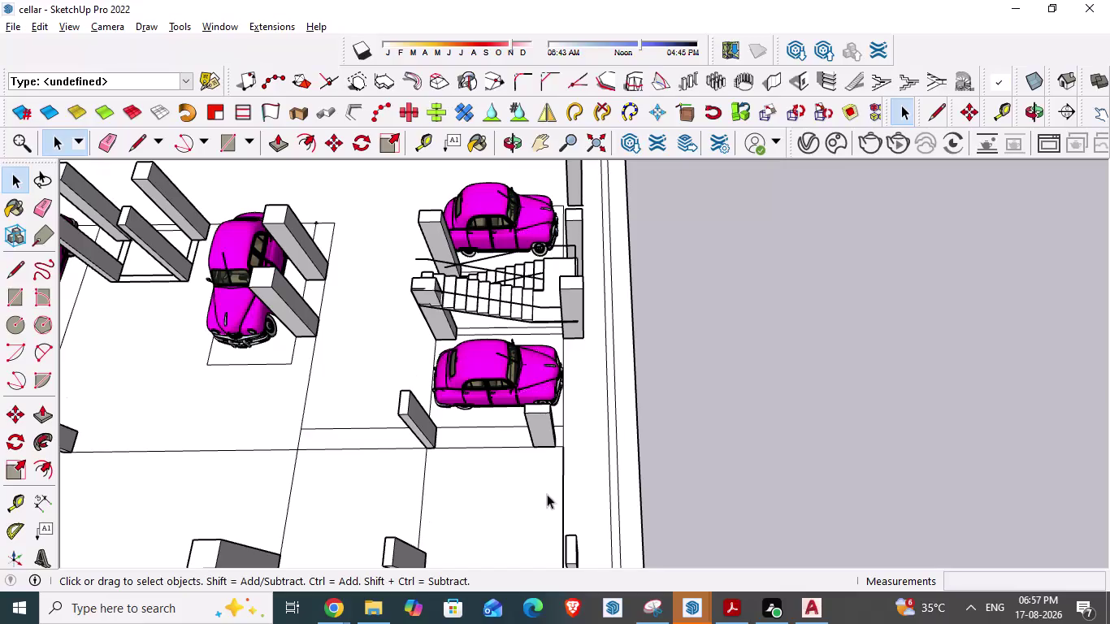
Orbit and zoom to a top-down view of the whole cellar.
scroll(down, 3)
scroll(down, 3)
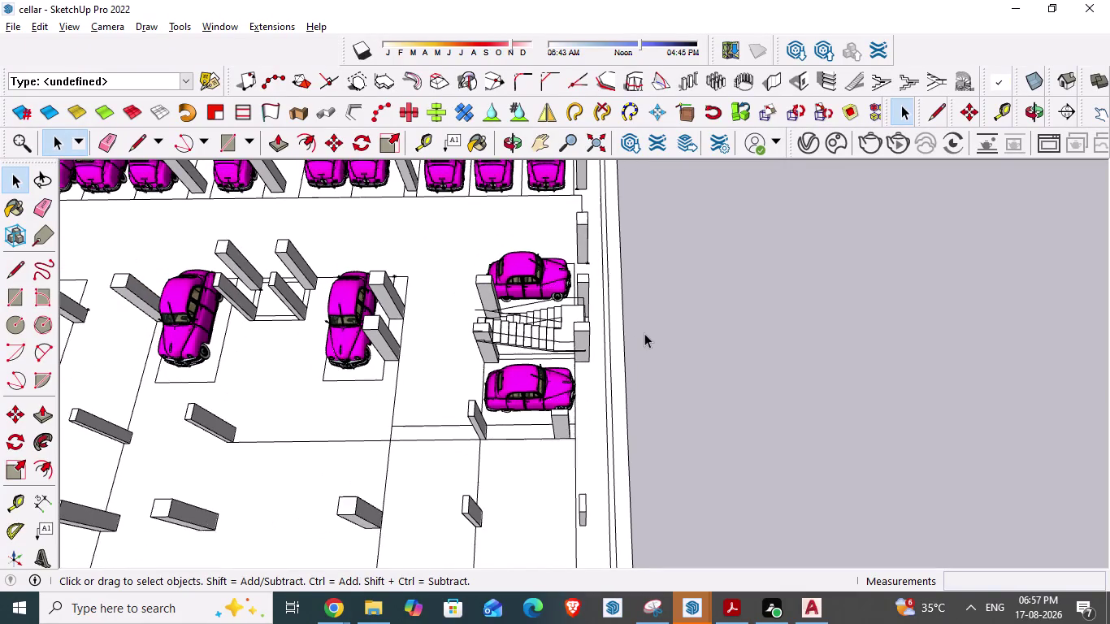
scroll(up, 3)
middle_drag(464, 365, 490, 379)
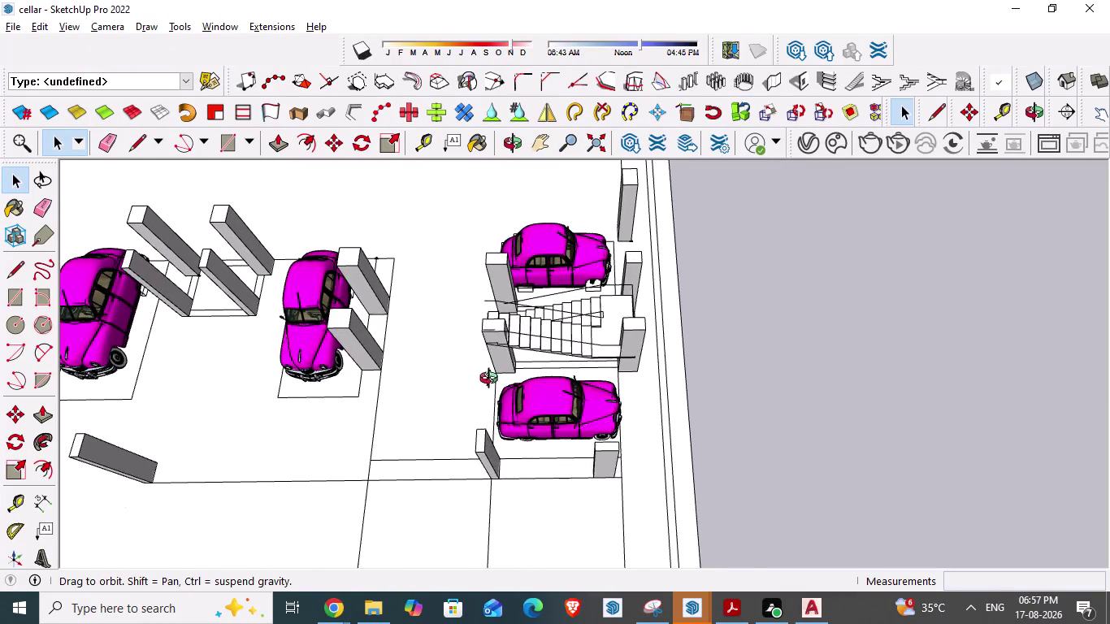
middle_drag(490, 380, 699, 410)
scroll(up, 3)
middle_drag(472, 459, 500, 326)
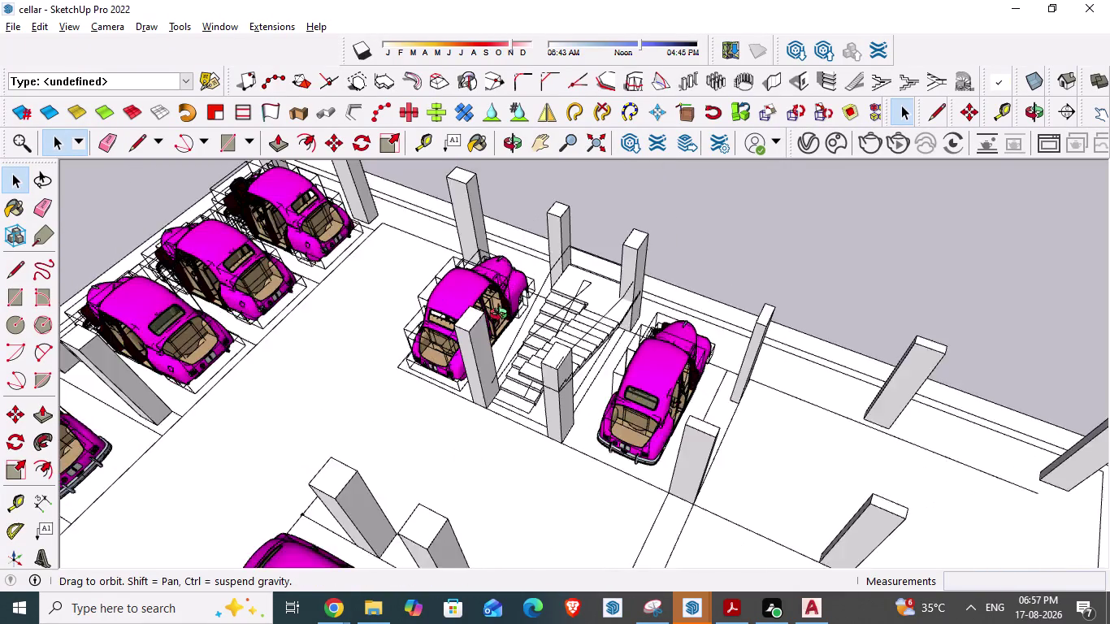
middle_drag(501, 326, 509, 271)
scroll(down, 3)
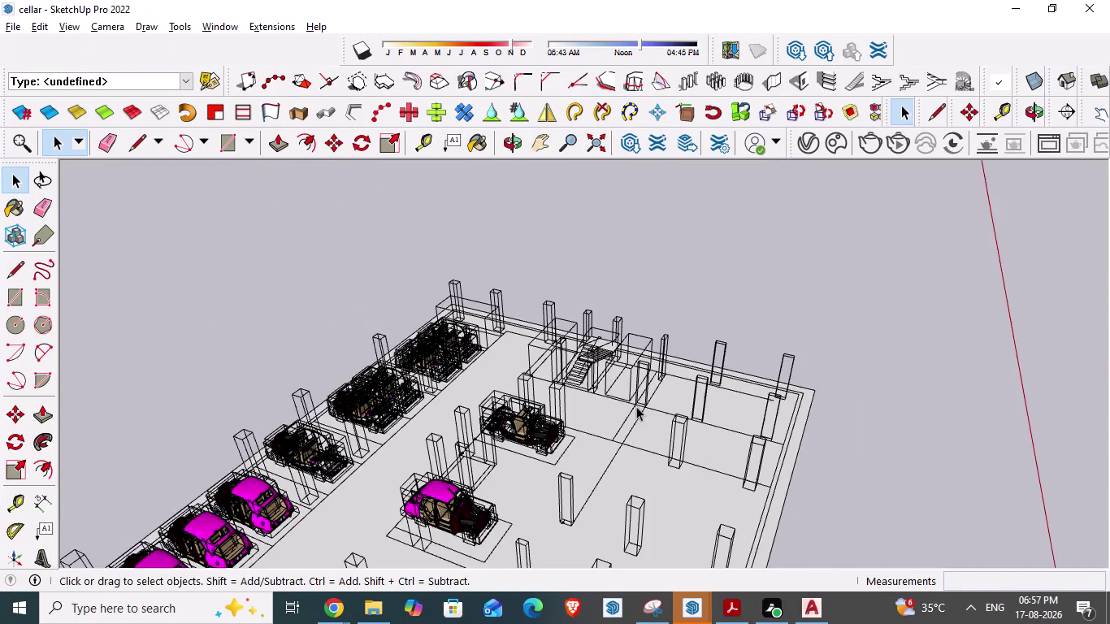
middle_drag(767, 491, 504, 504)
scroll(down, 3)
scroll(down, 3)
middle_drag(479, 412, 480, 522)
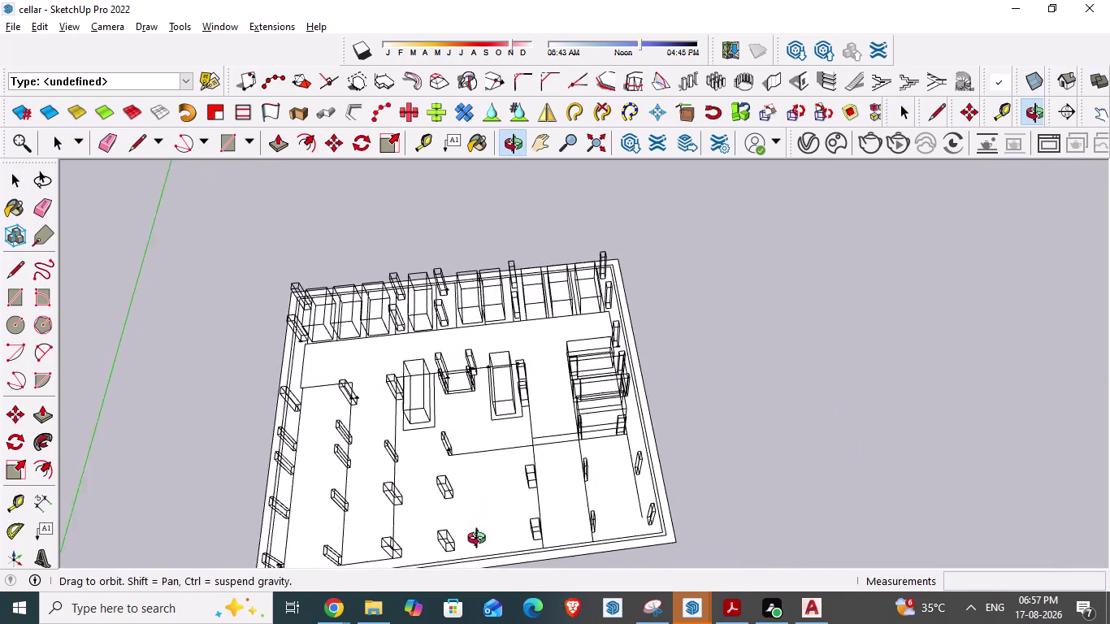
middle_drag(481, 522, 480, 565)
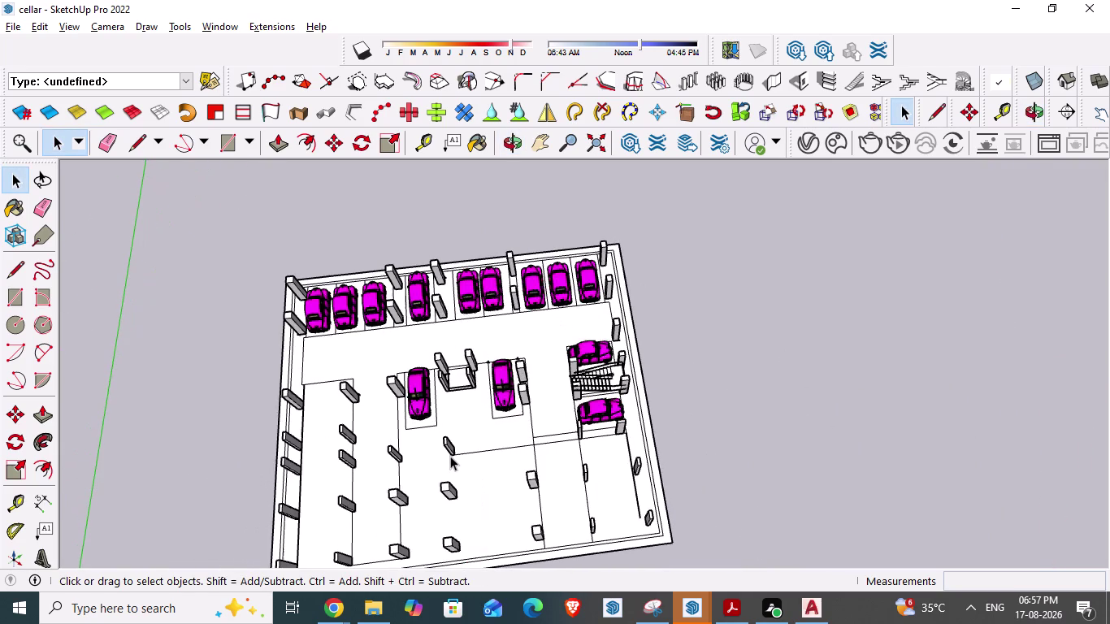
scroll(up, 3)
scroll(up, 3)
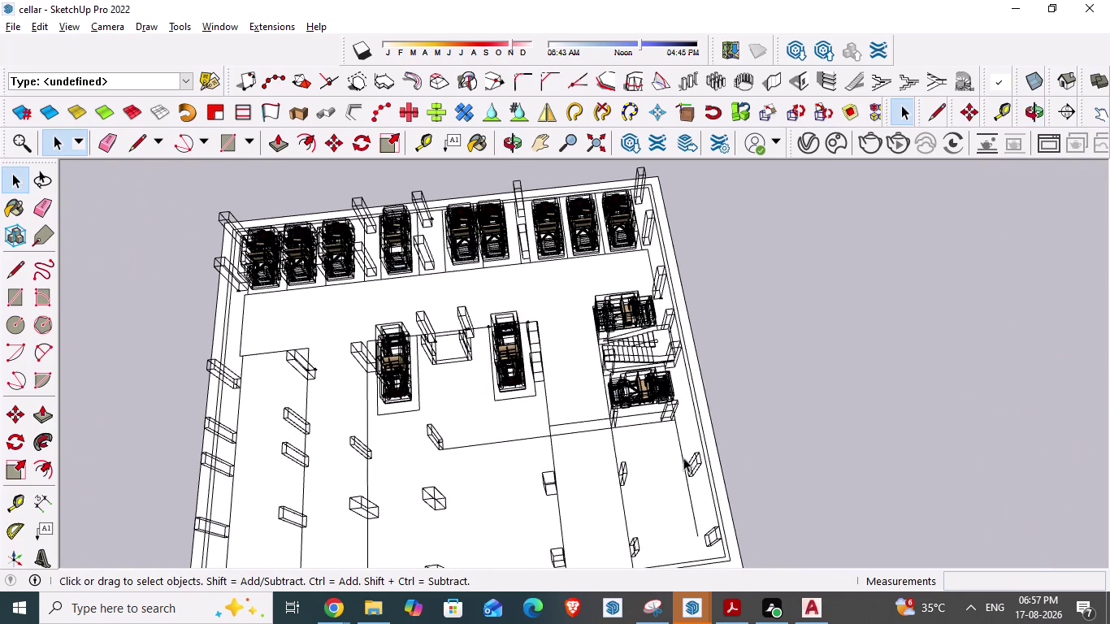
middle_drag(624, 455, 609, 508)
Check the AutoCAD parking plan for reference, then return to the model.
key(alt+Tab)
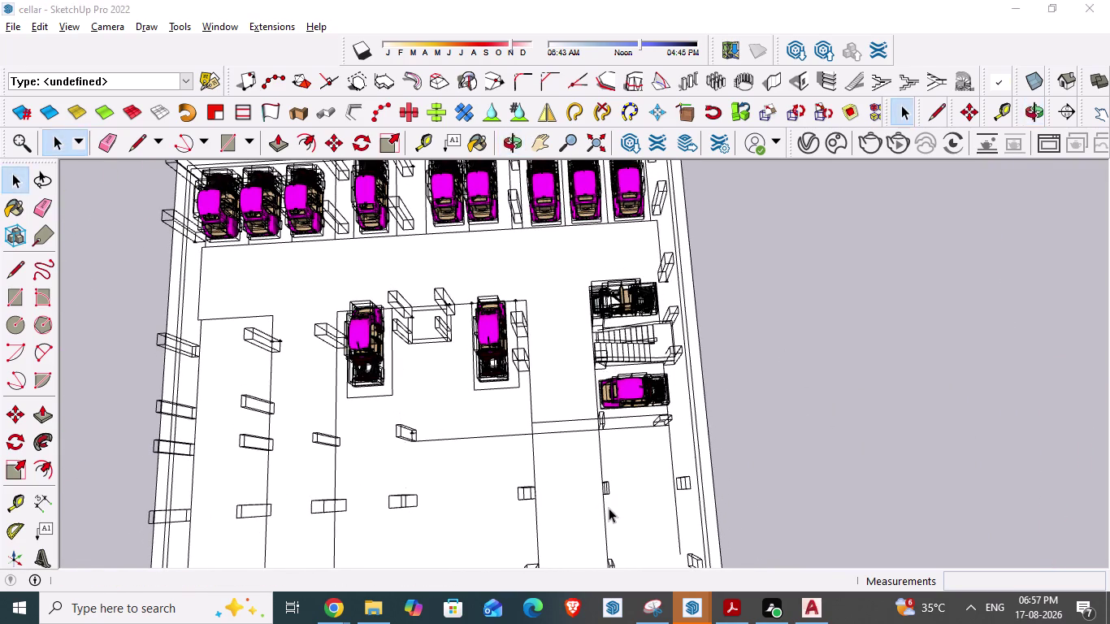
scroll(down, 3)
scroll(down, 3)
scroll(down, 3)
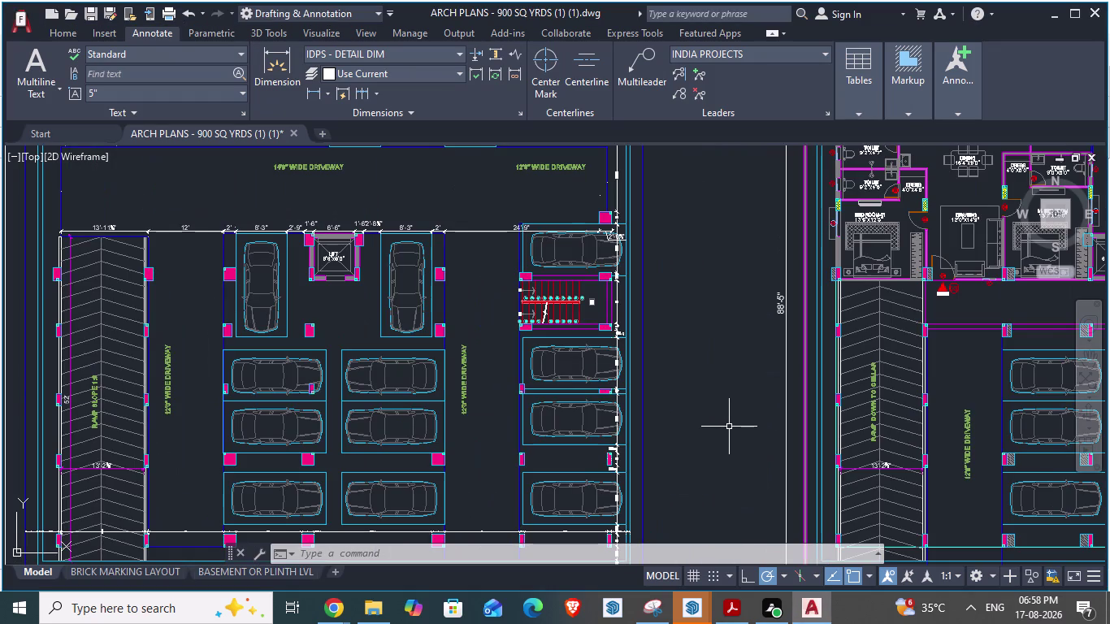
key(alt+Tab)
scroll(up, 3)
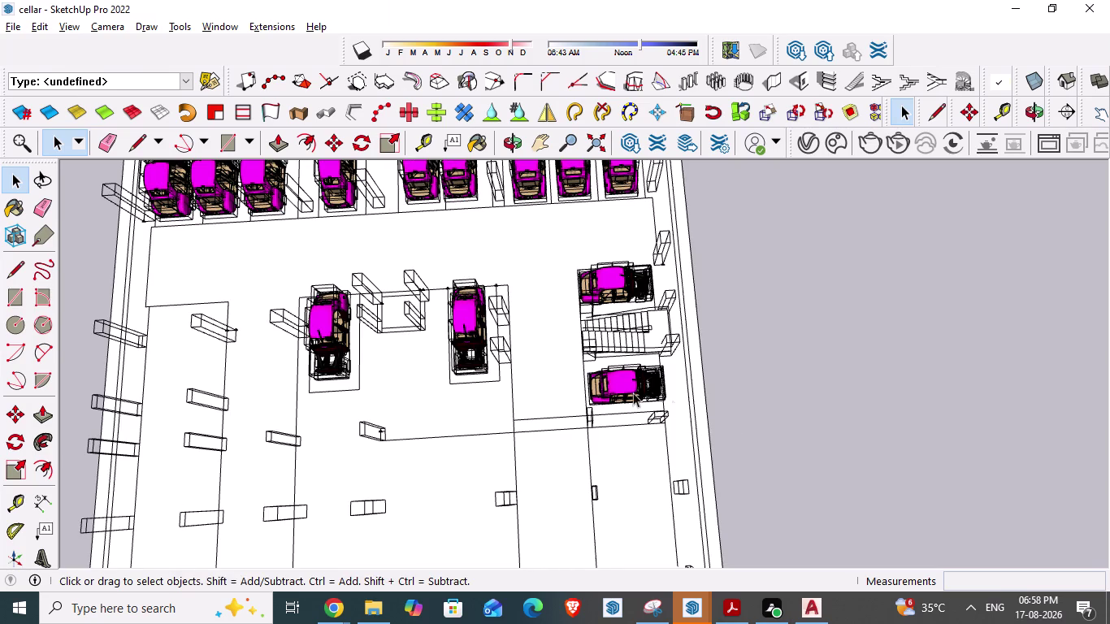
Copy the magenta car below the stairs and paste a duplicate.
middle_drag(633, 425, 479, 343)
middle_drag(561, 470, 488, 419)
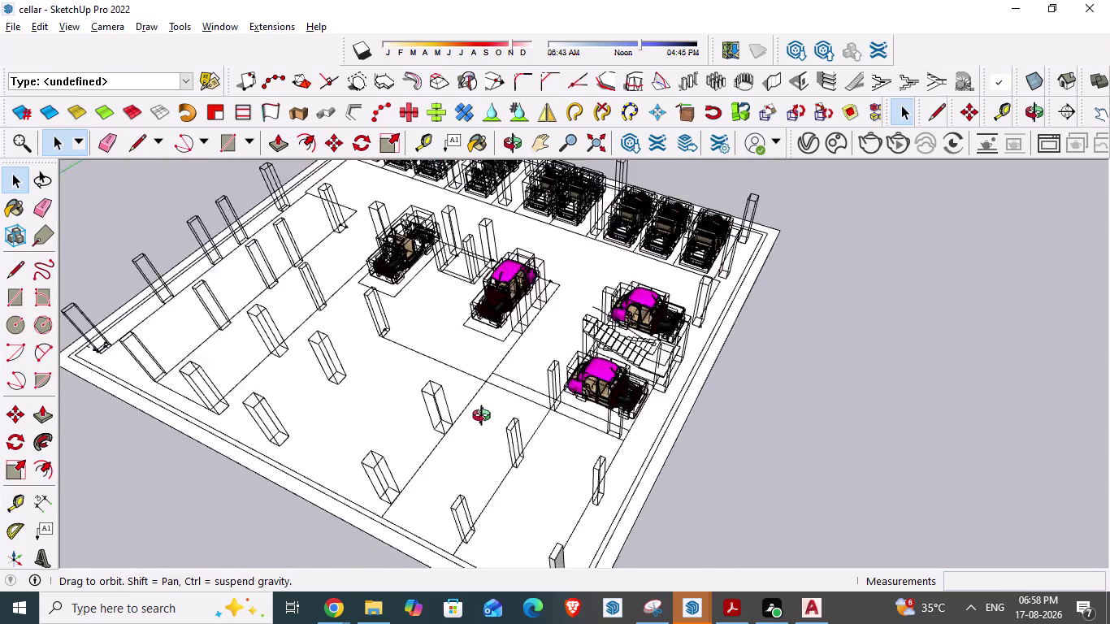
middle_drag(487, 419, 466, 398)
key(space)
click(781, 485)
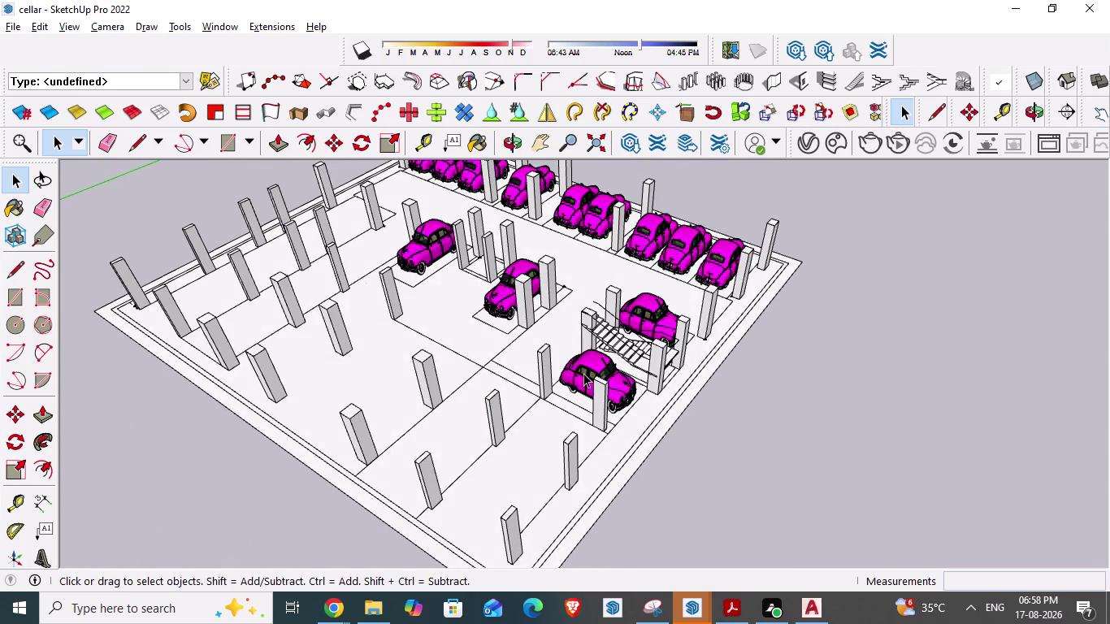
click(584, 373)
key(ctrl+c)
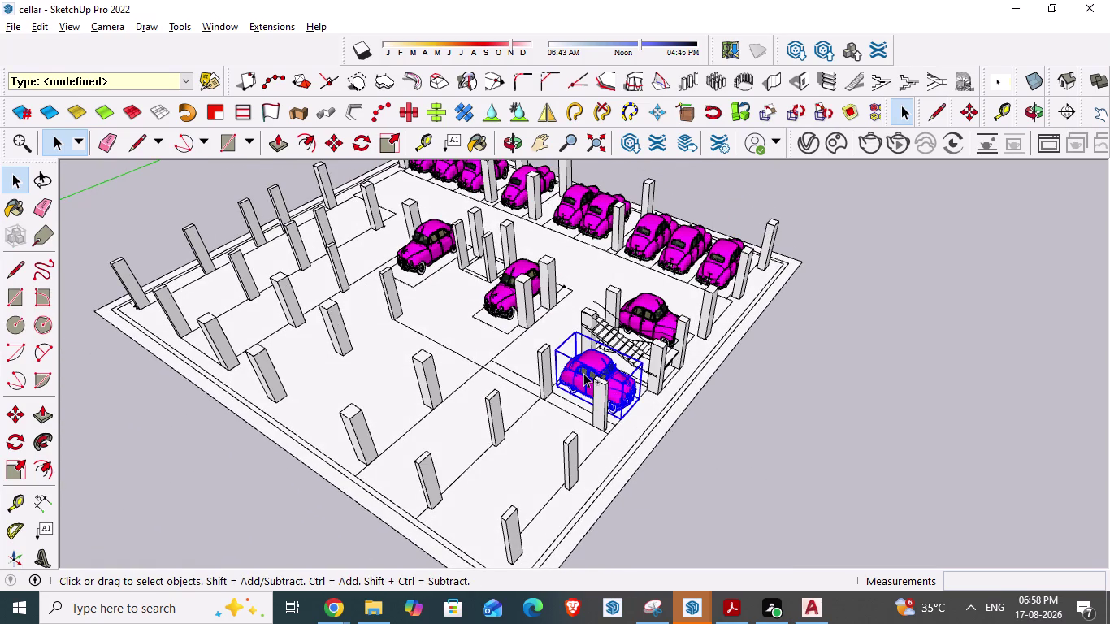
key(ctrl+v)
Drop the pasted car into the empty bay below the stairs.
scroll(up, 3)
middle_drag(552, 433, 521, 473)
middle_drag(543, 417, 536, 436)
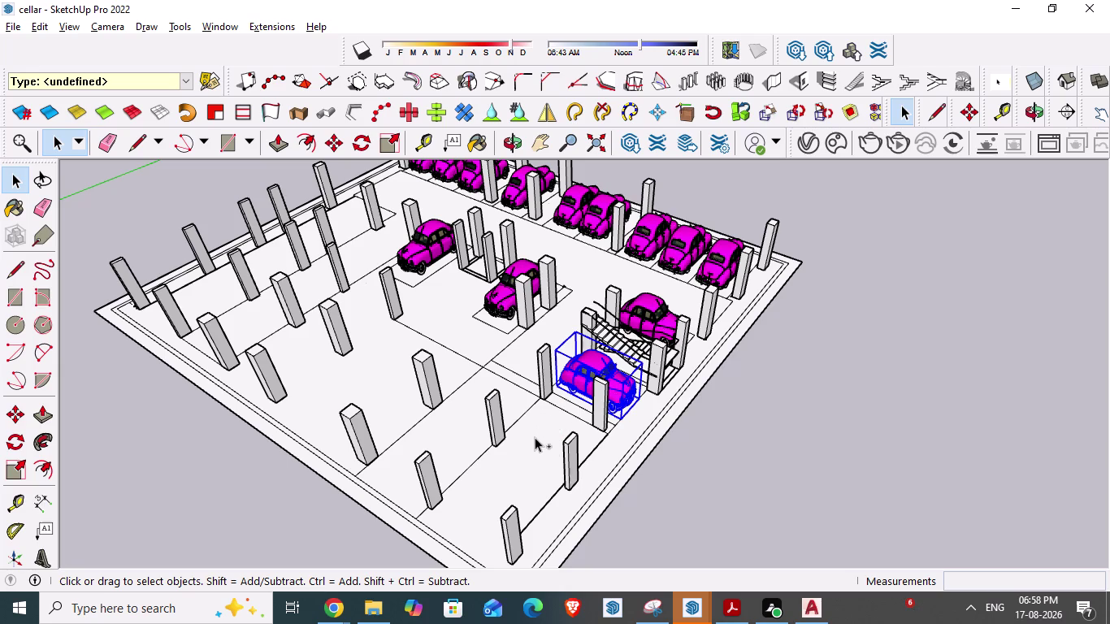
middle_drag(536, 436, 534, 451)
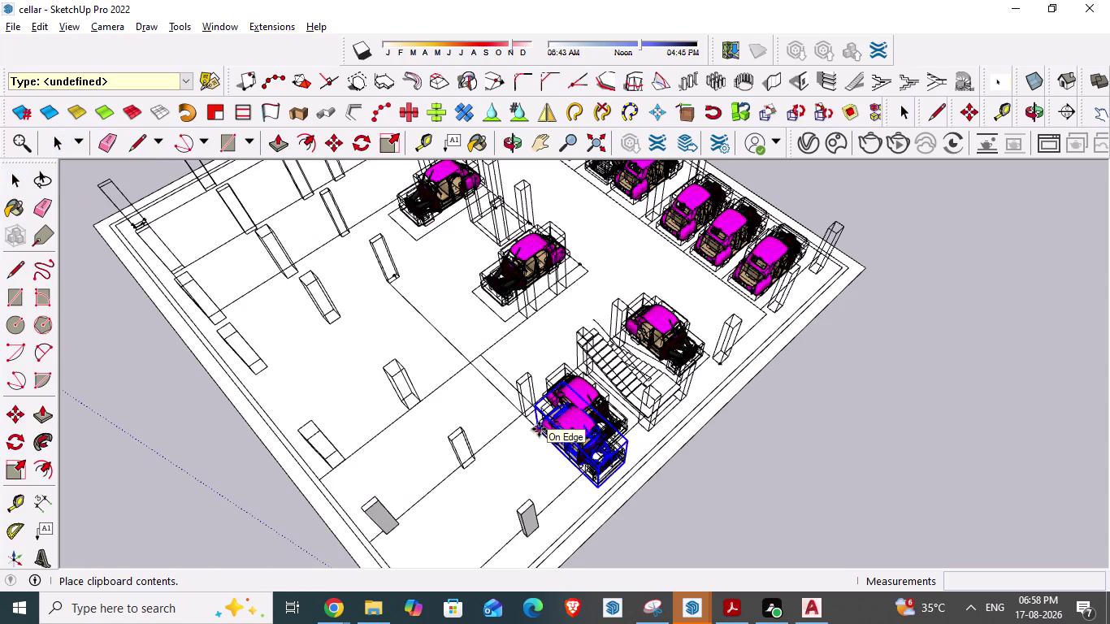
middle_drag(568, 418, 672, 458)
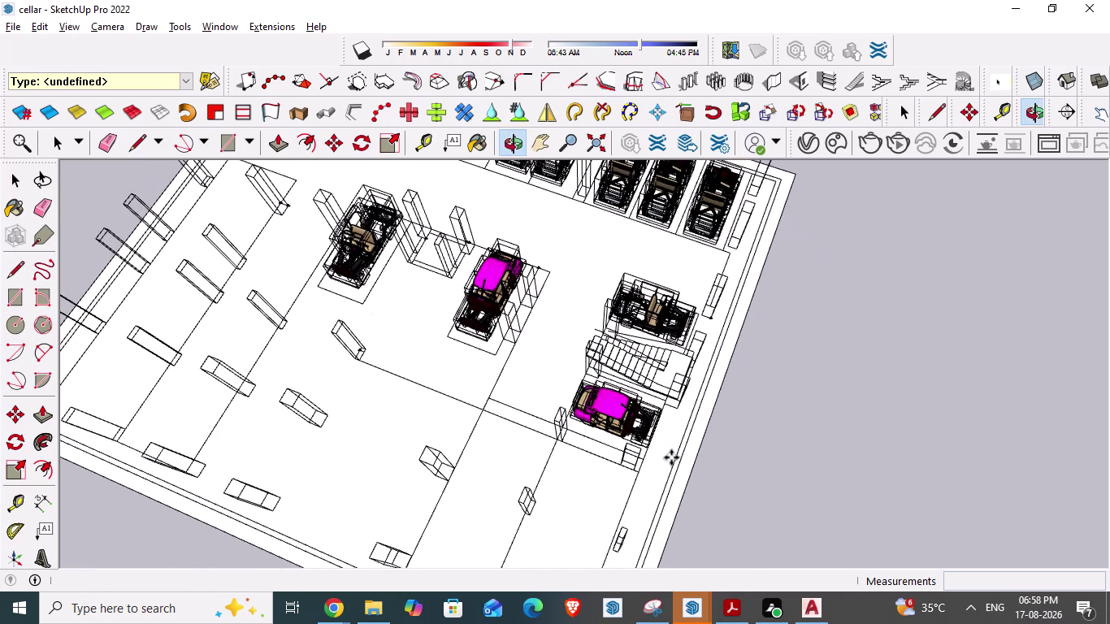
middle_drag(611, 432, 680, 437)
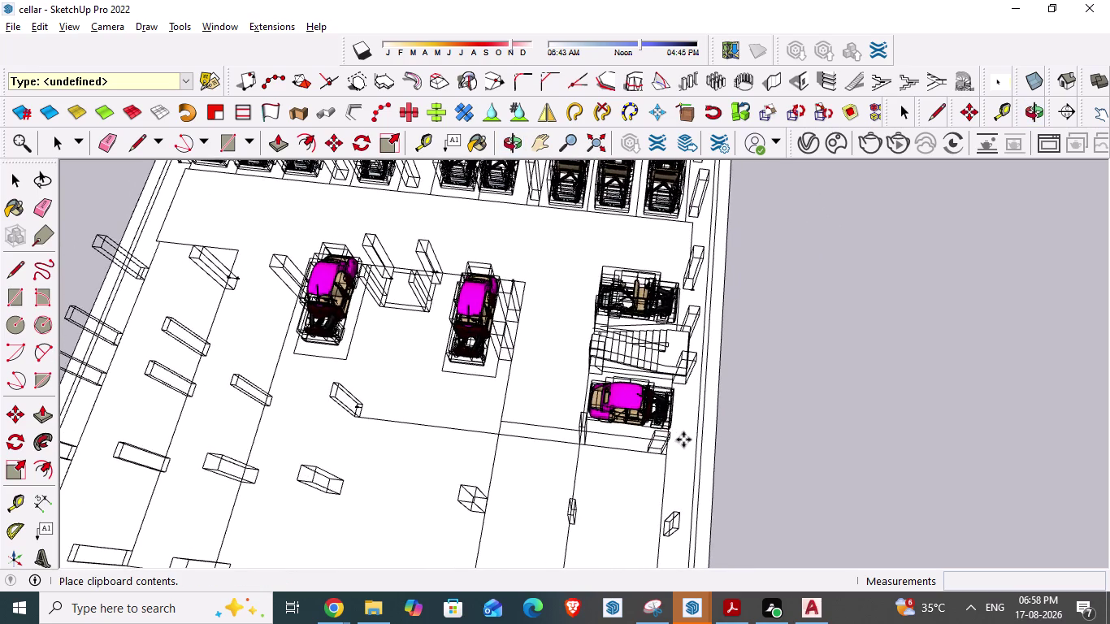
scroll(up, 3)
scroll(up, 3)
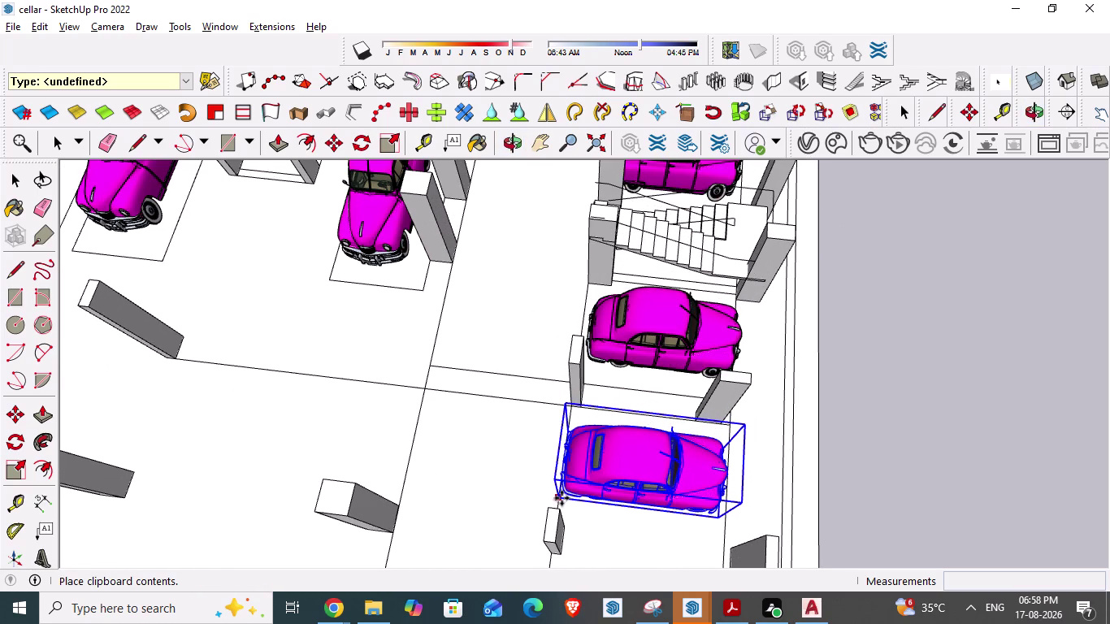
click(562, 498)
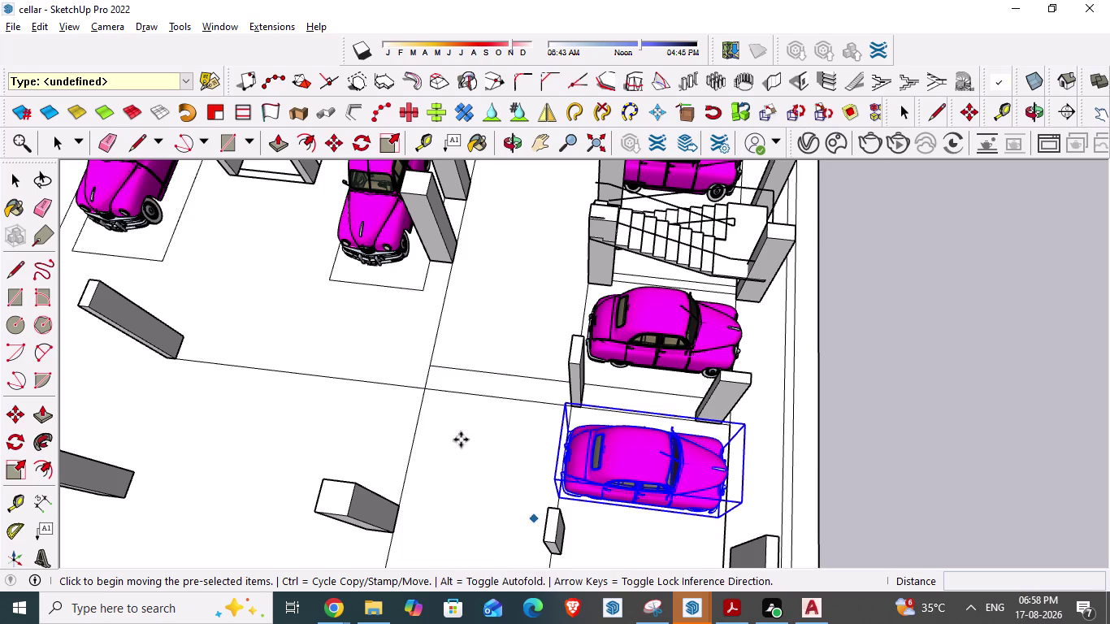
Paste the car again and place it in the next empty stair-side bay.
scroll(down, 3)
scroll(down, 3)
scroll(down, 3)
scroll(down, 3)
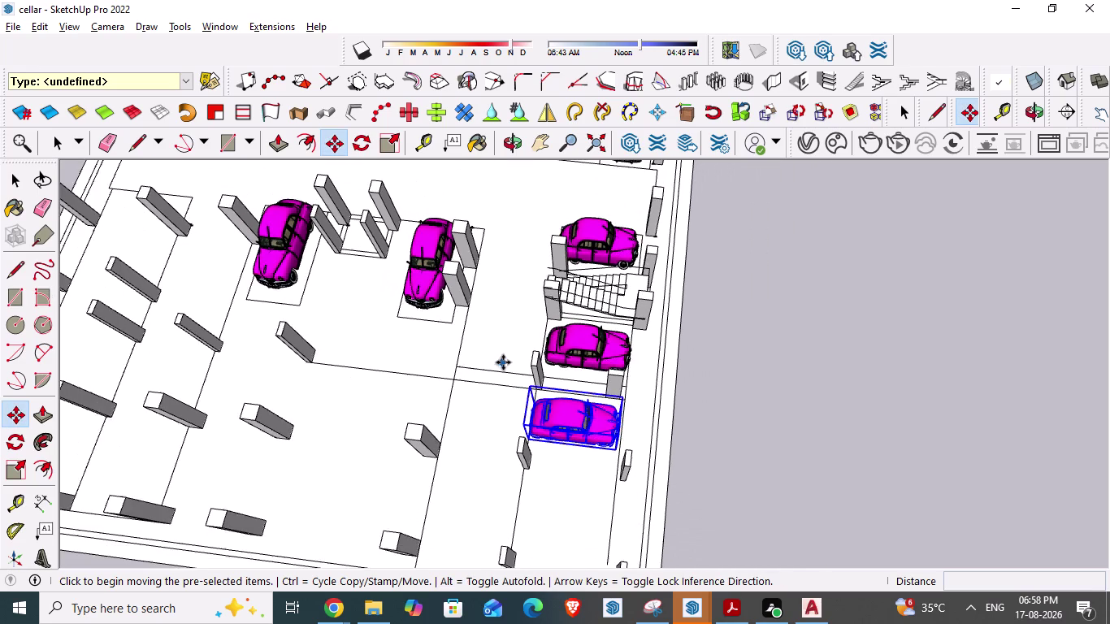
scroll(down, 3)
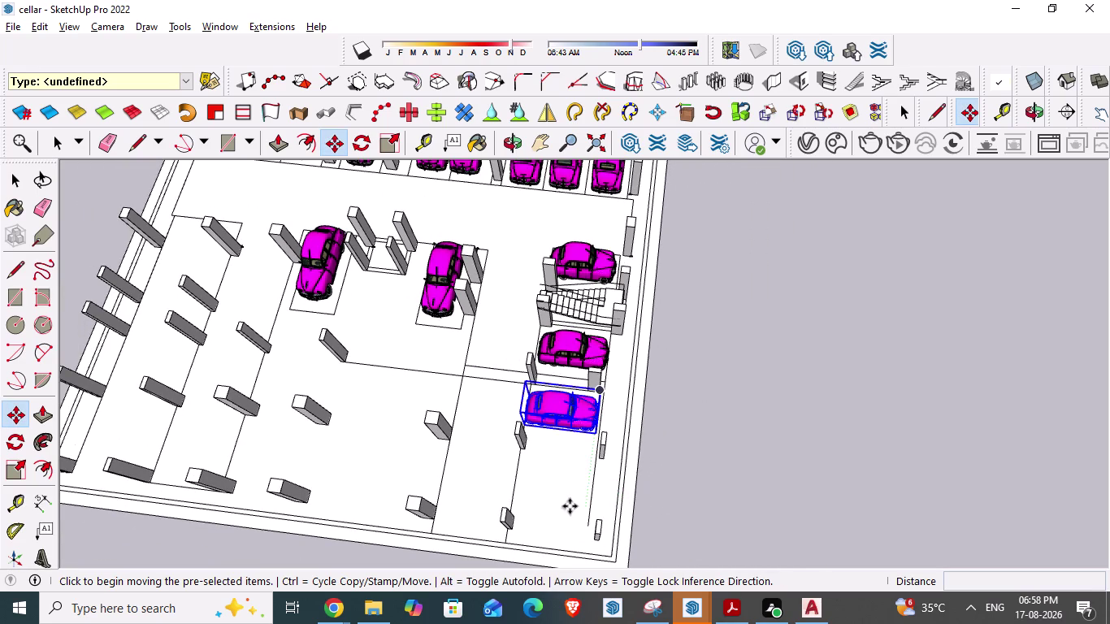
key(ctrl+v)
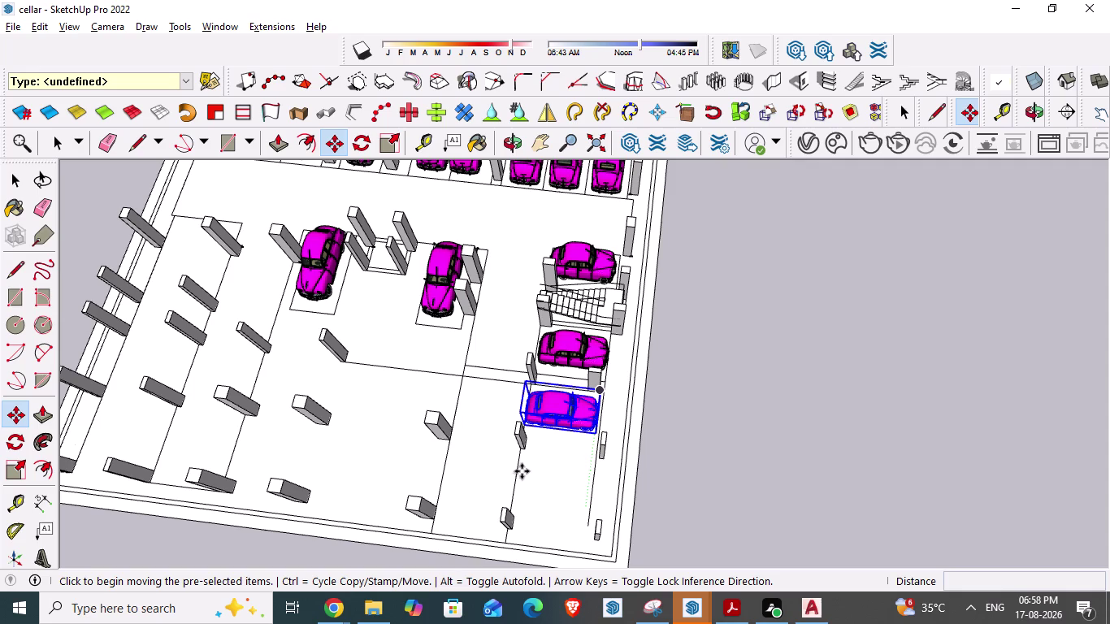
middle_drag(573, 480, 385, 446)
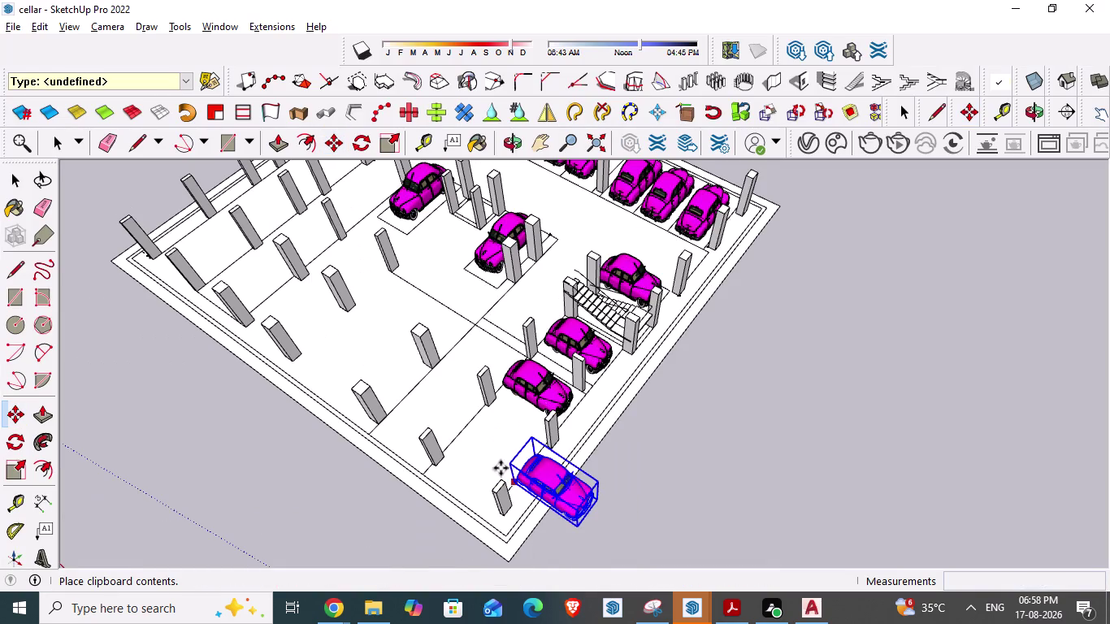
click(460, 444)
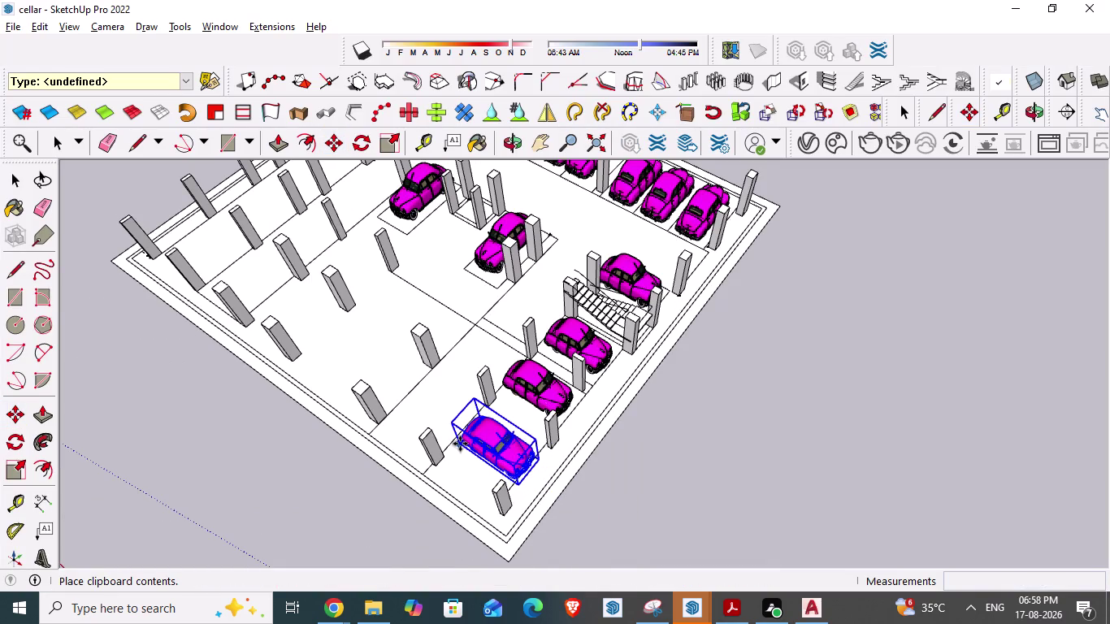
Orbit to inspect the placed car and select it.
middle_drag(629, 469, 399, 526)
key(space)
scroll(down, 3)
scroll(up, 3)
middle_drag(452, 334, 453, 335)
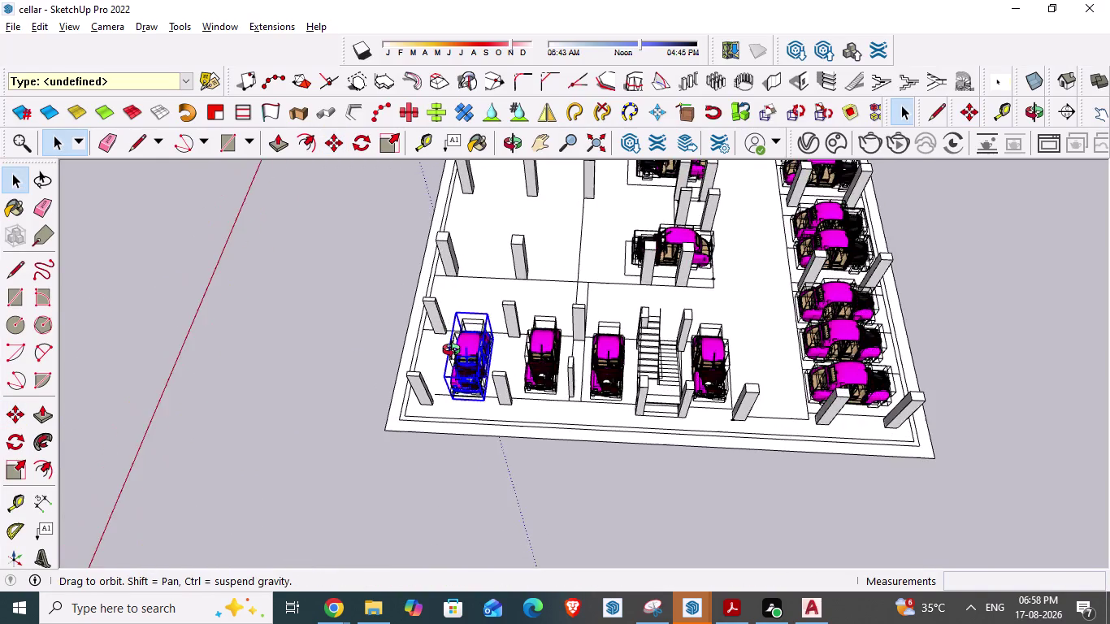
middle_drag(453, 335, 474, 483)
middle_drag(421, 456, 789, 419)
scroll(up, 3)
scroll(up, 3)
click(634, 278)
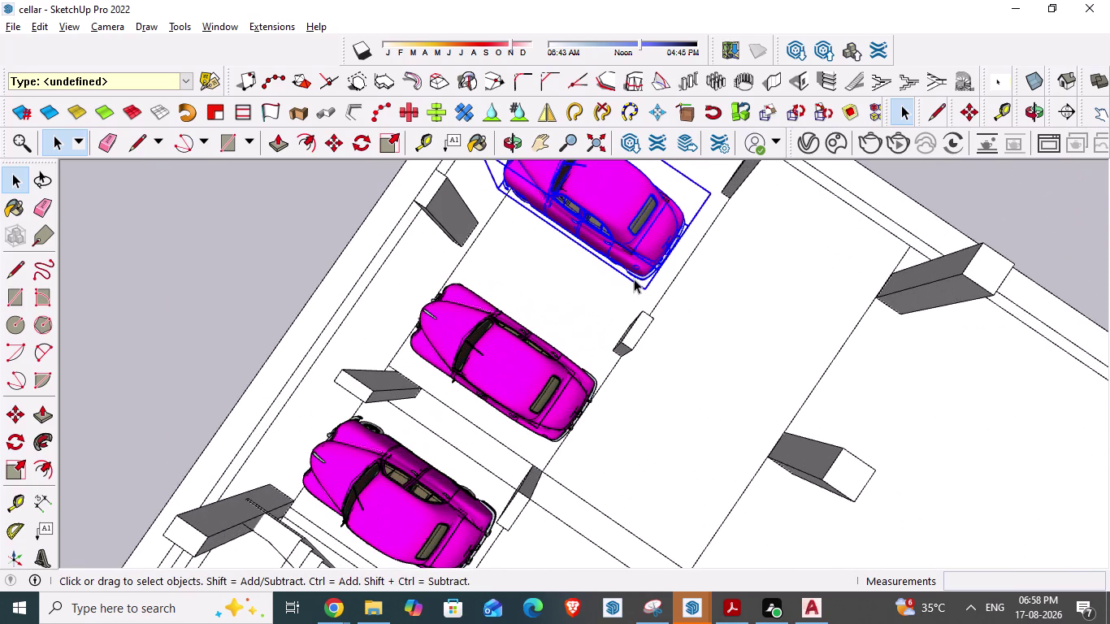
Move the pasted car slightly from its corner and check its alignment.
key(m)
scroll(up, 3)
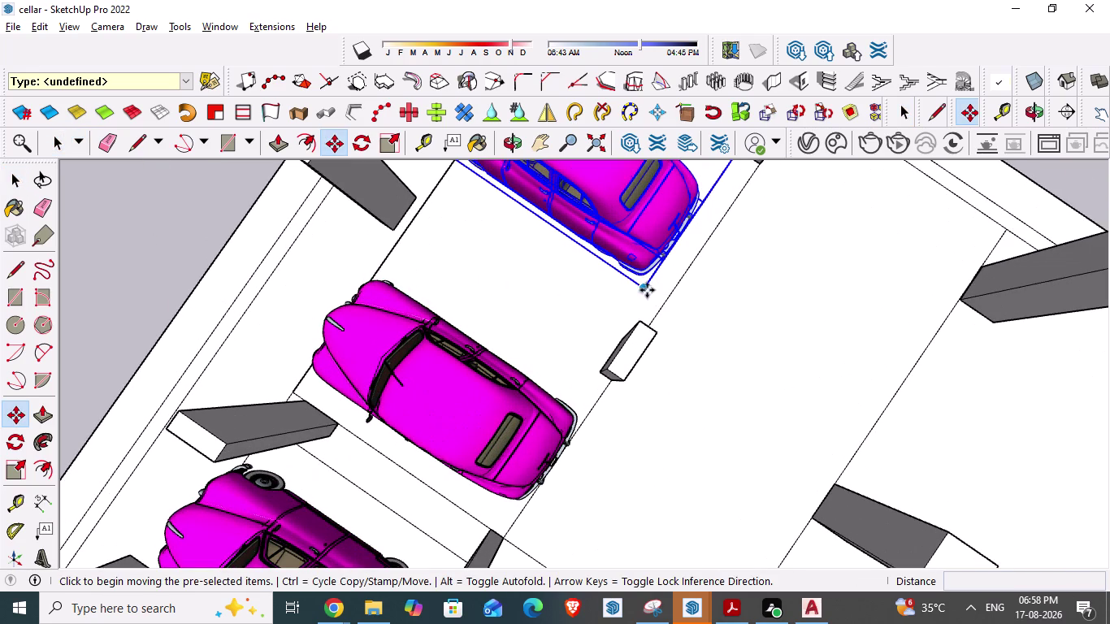
drag(644, 287, 655, 292)
click(656, 292)
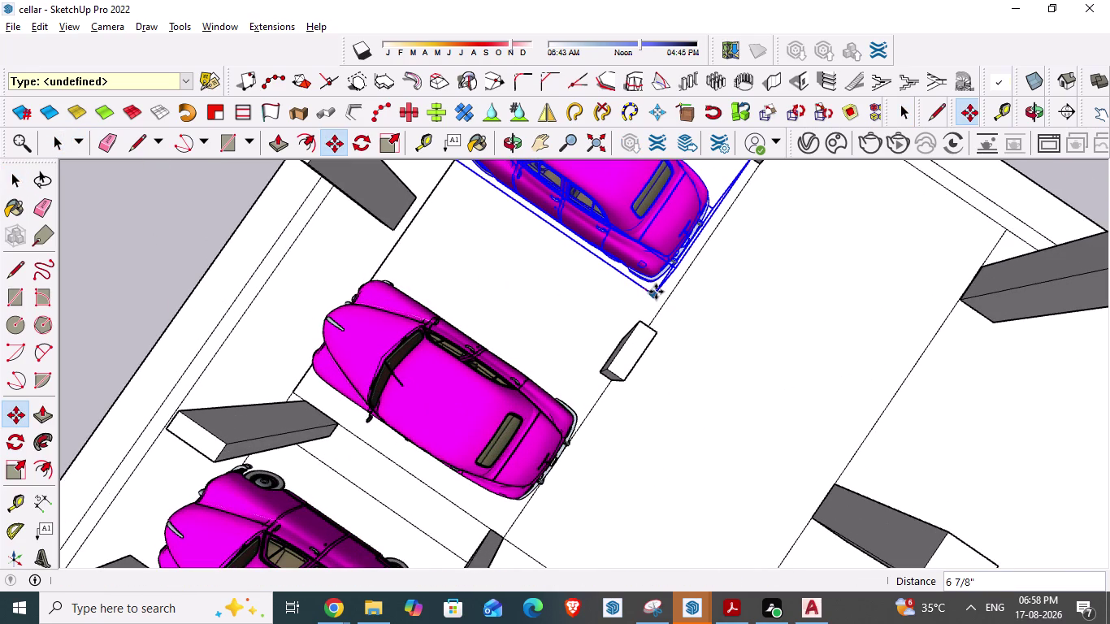
scroll(down, 3)
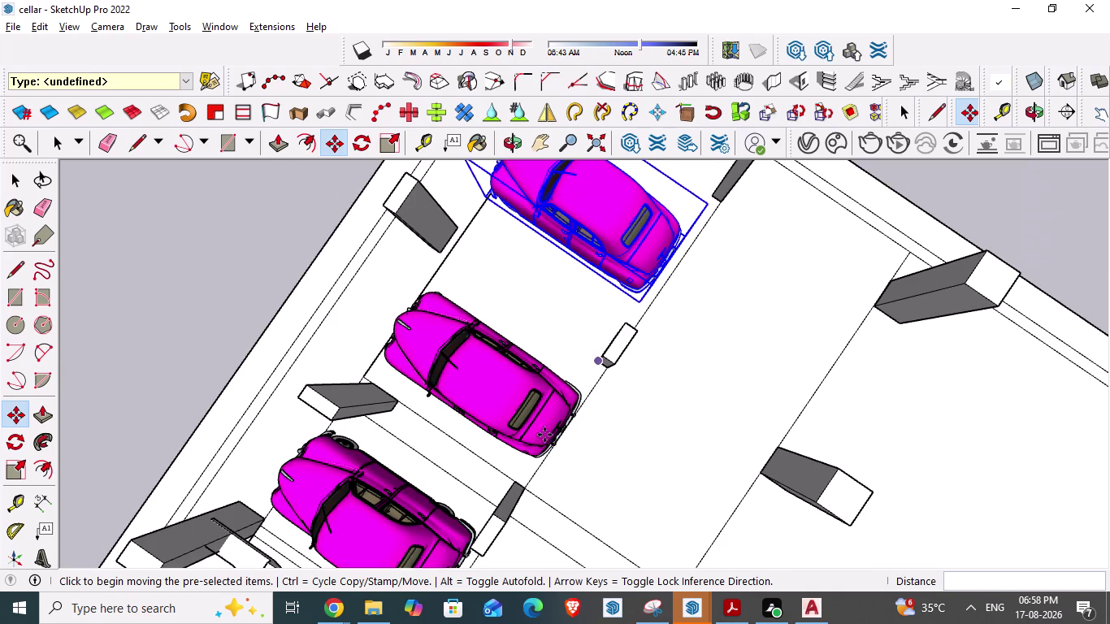
scroll(up, 3)
scroll(up, 3)
scroll(down, 3)
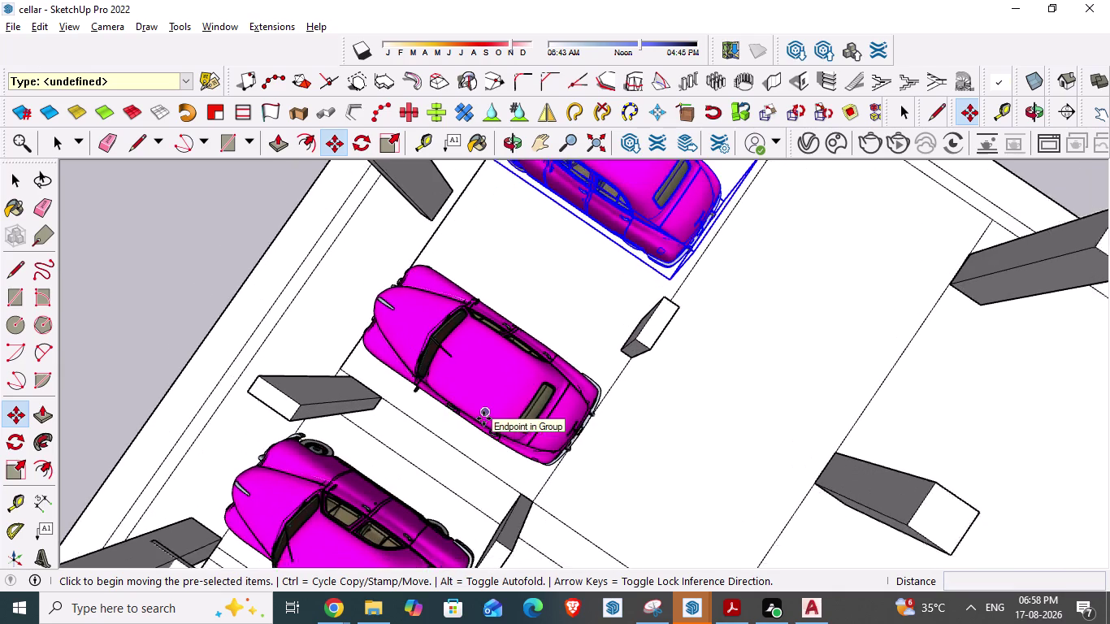
scroll(down, 3)
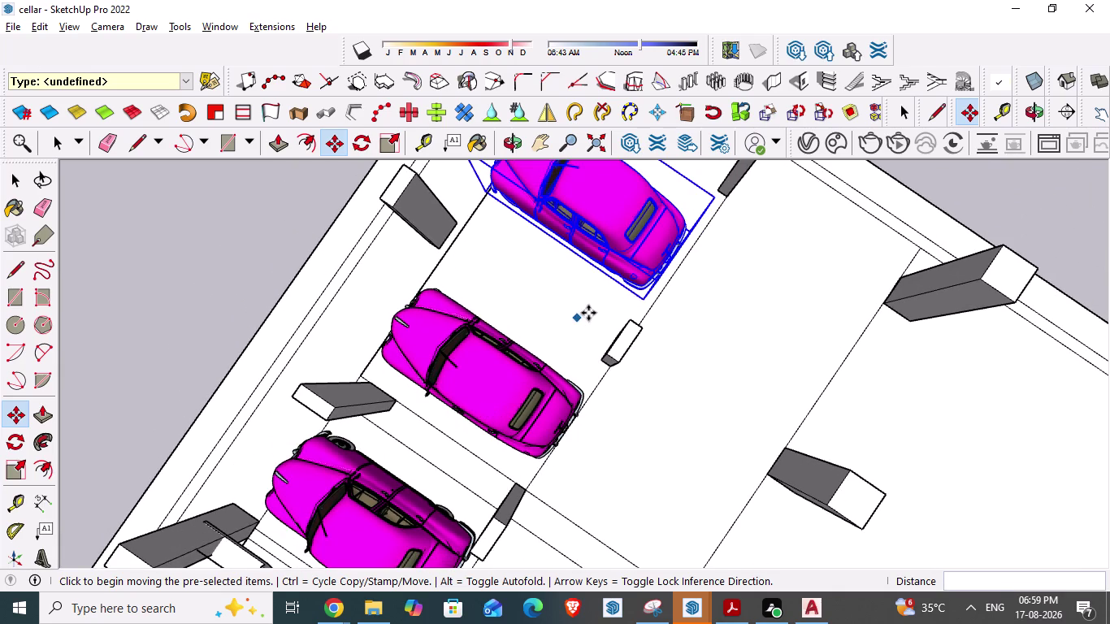
middle_drag(588, 299, 652, 331)
scroll(down, 3)
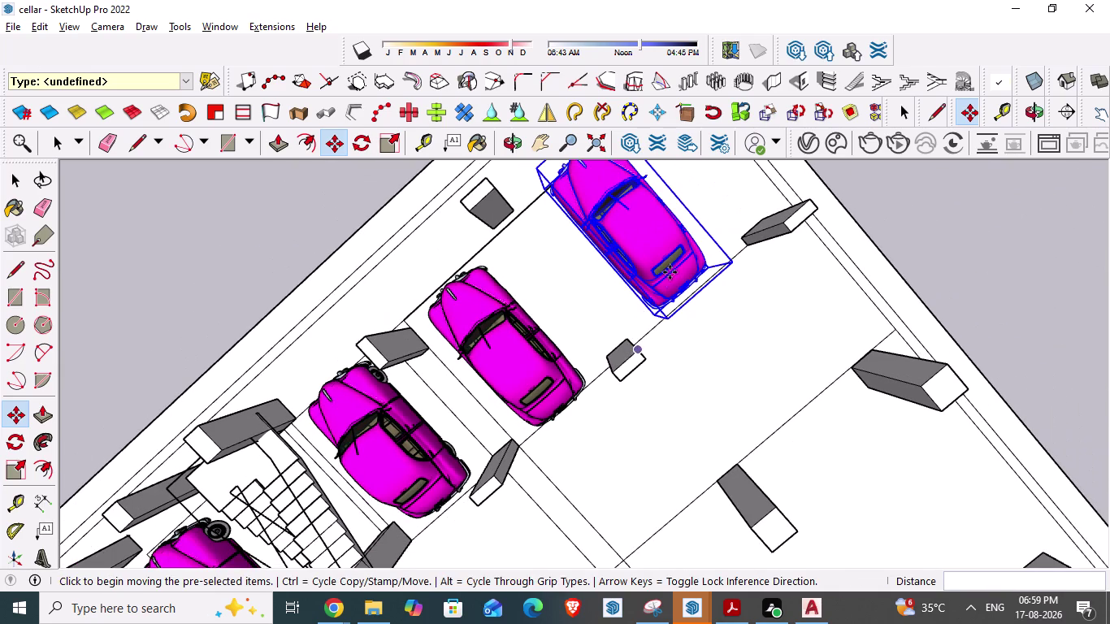
Slide the car deeper into the bay alongside the pillar, then return to Select.
click(671, 272)
middle_drag(682, 369, 630, 243)
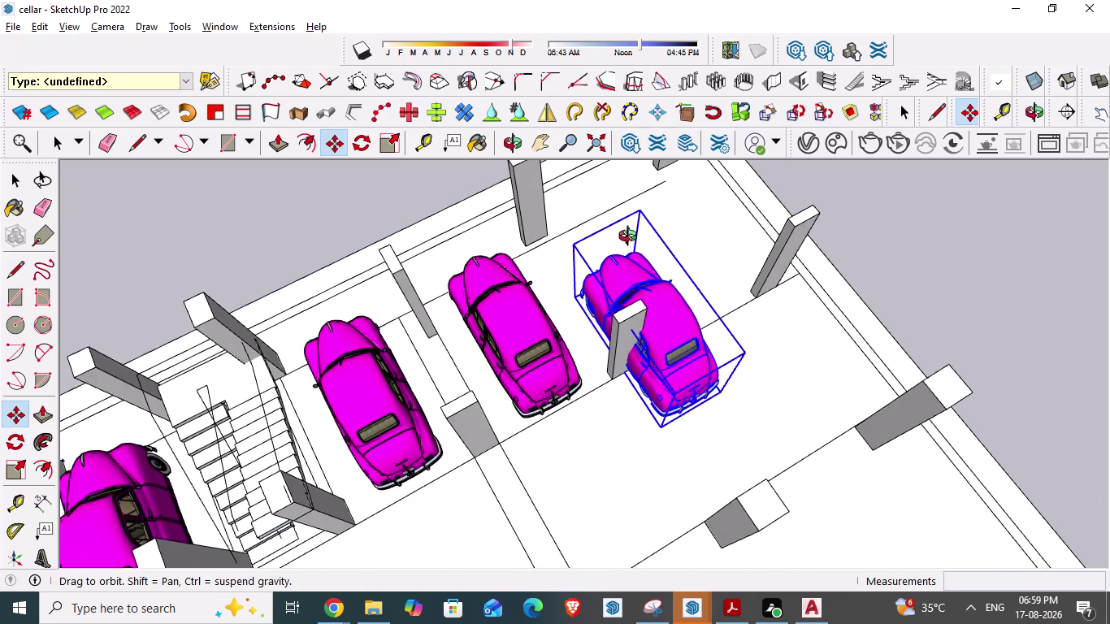
middle_drag(631, 243, 632, 241)
click(643, 175)
drag(629, 250, 670, 344)
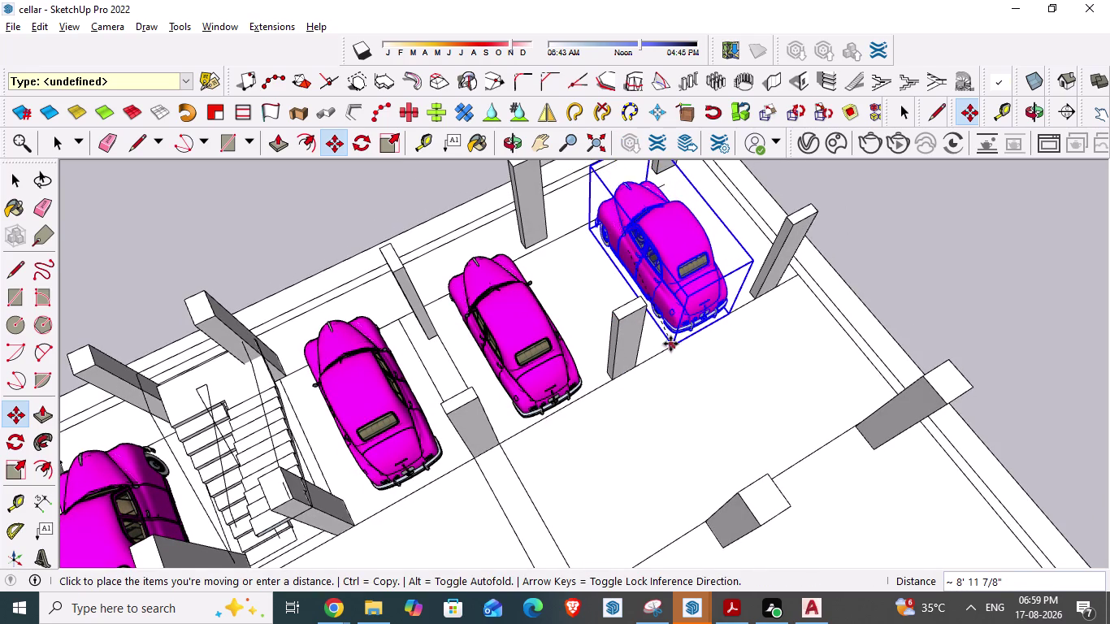
drag(671, 344, 671, 345)
click(671, 345)
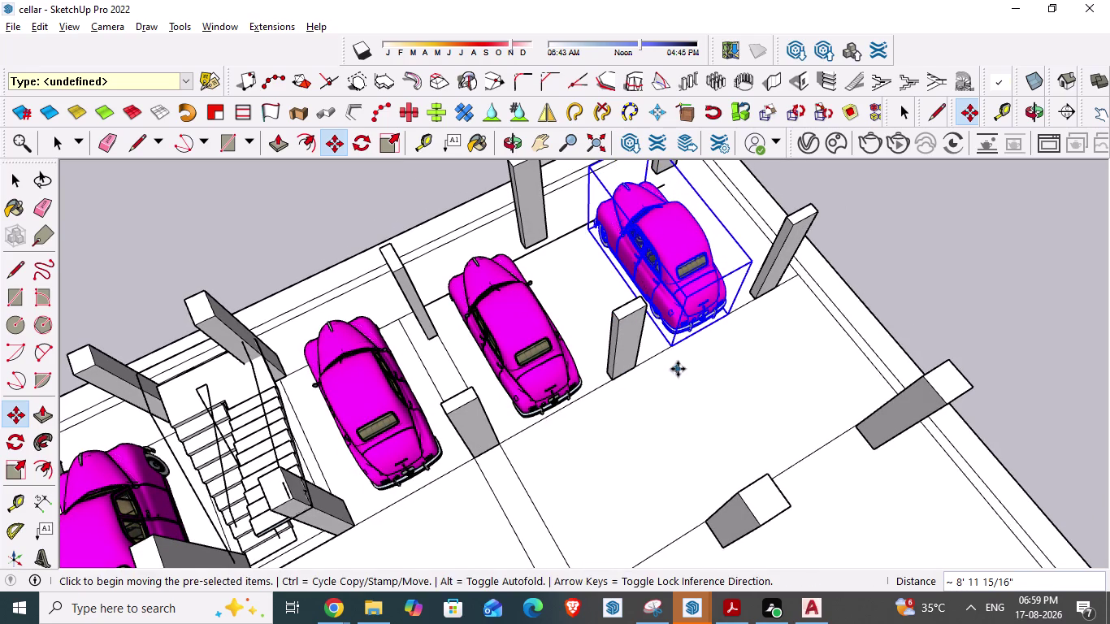
key(space)
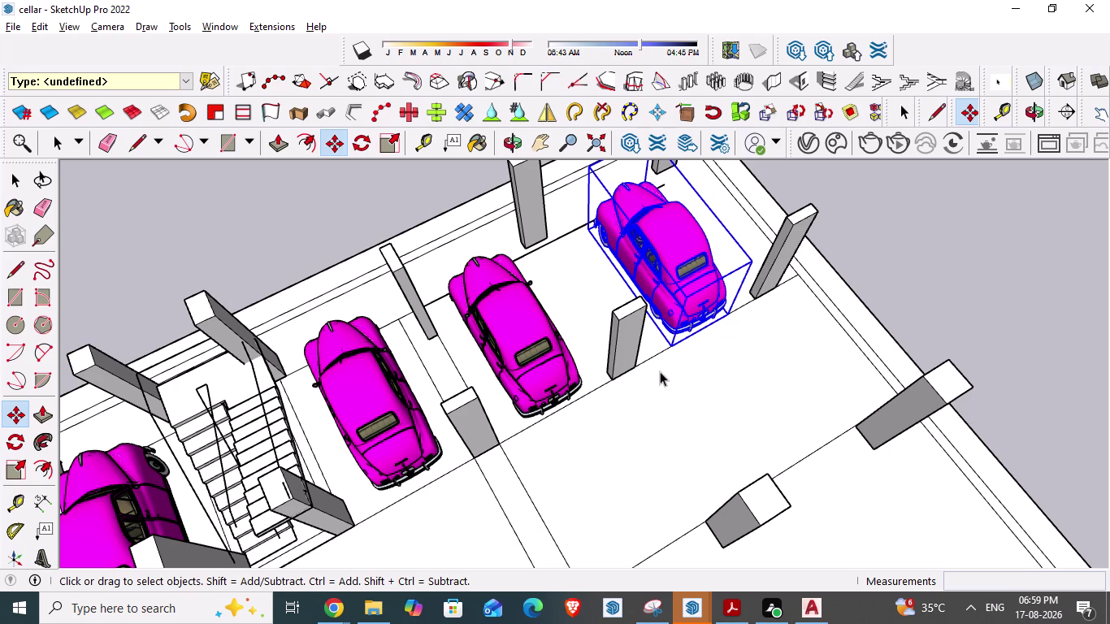
key(space)
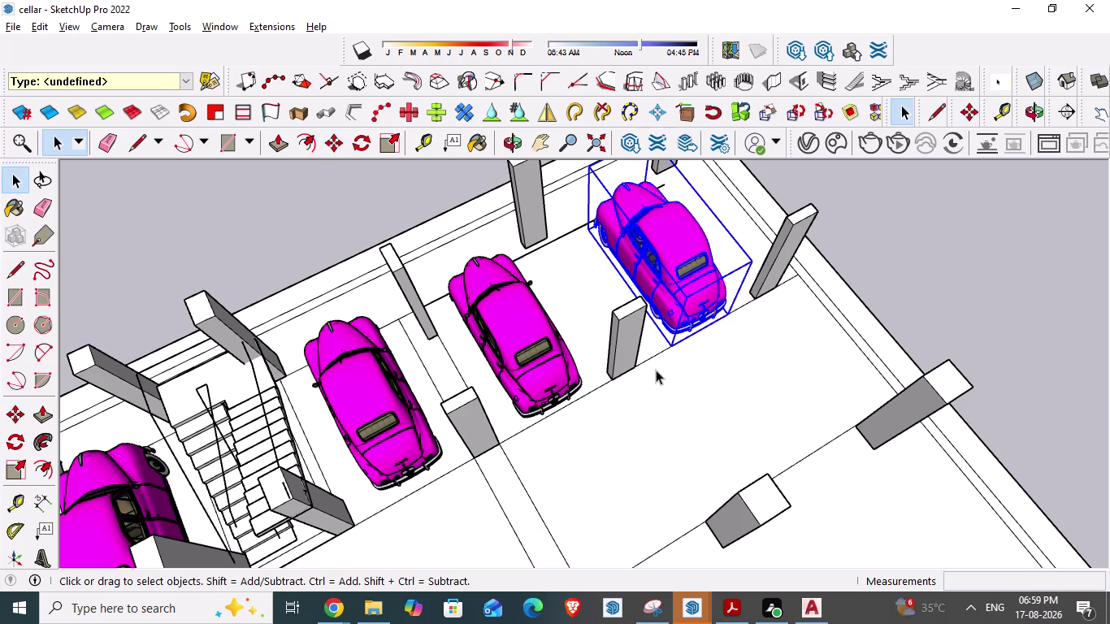
middle_drag(659, 349, 687, 450)
scroll(down, 3)
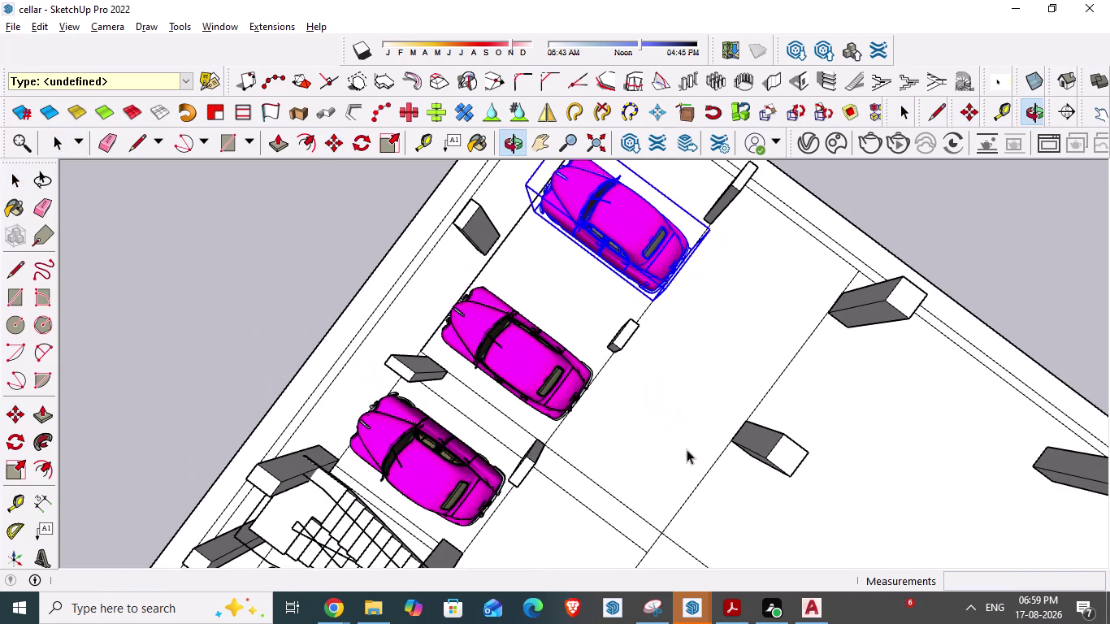
middle_drag(541, 356, 598, 379)
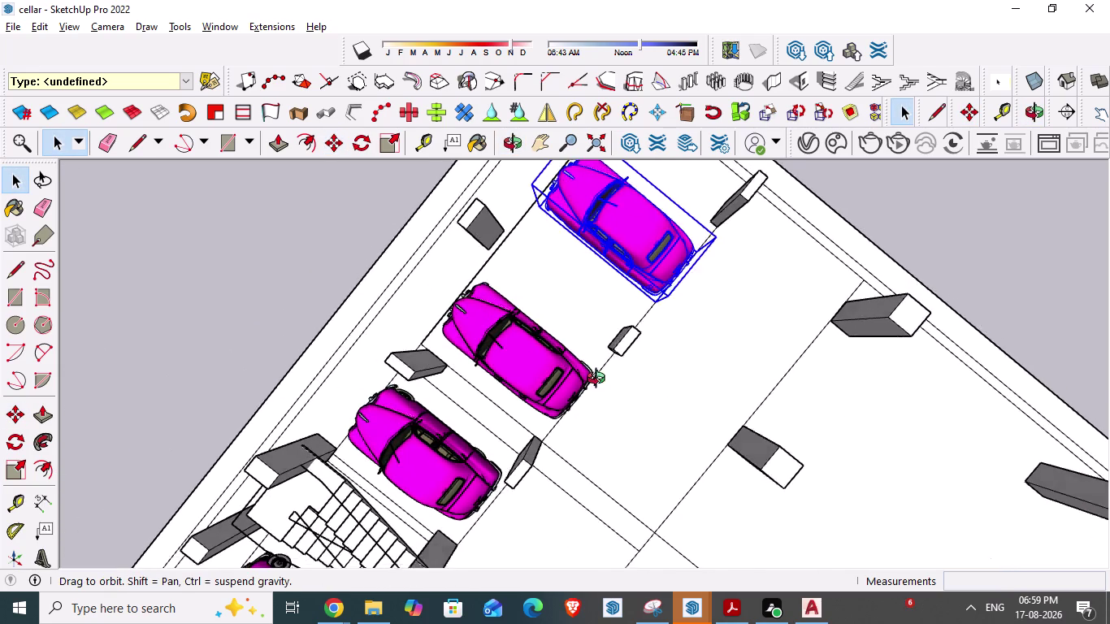
middle_drag(597, 379, 661, 422)
scroll(down, 3)
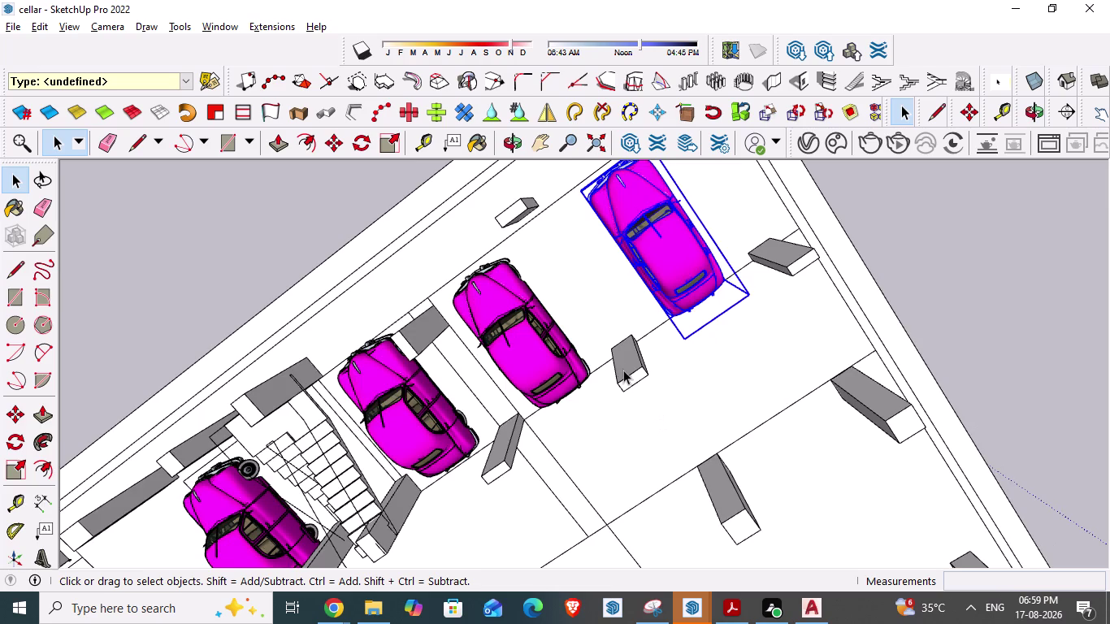
scroll(down, 3)
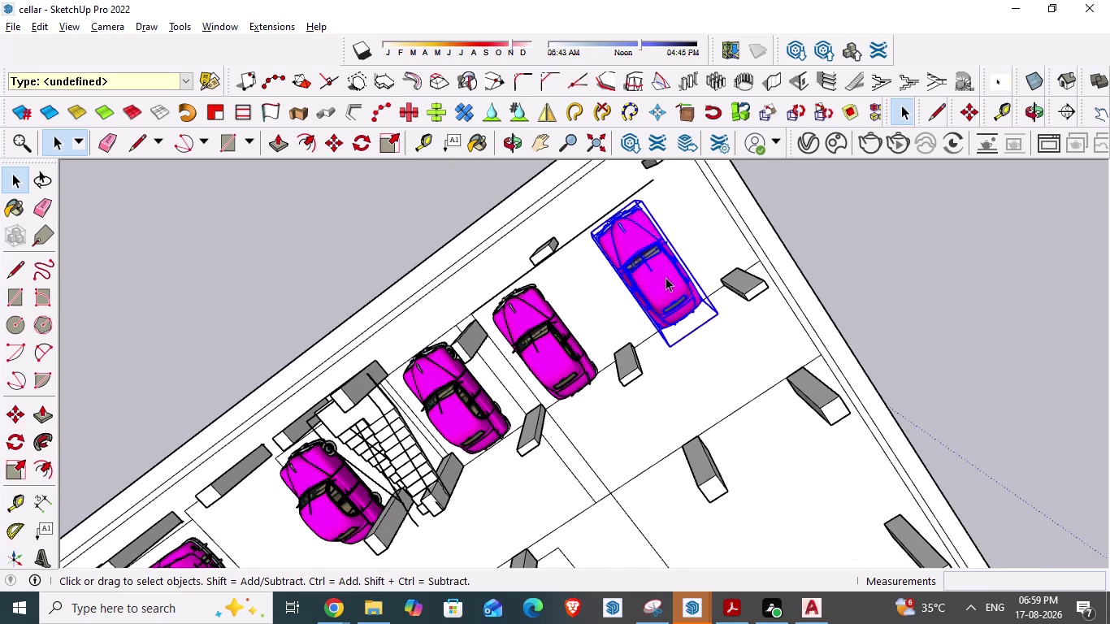
key(space)
click(411, 201)
scroll(down, 3)
middle_drag(477, 337, 364, 217)
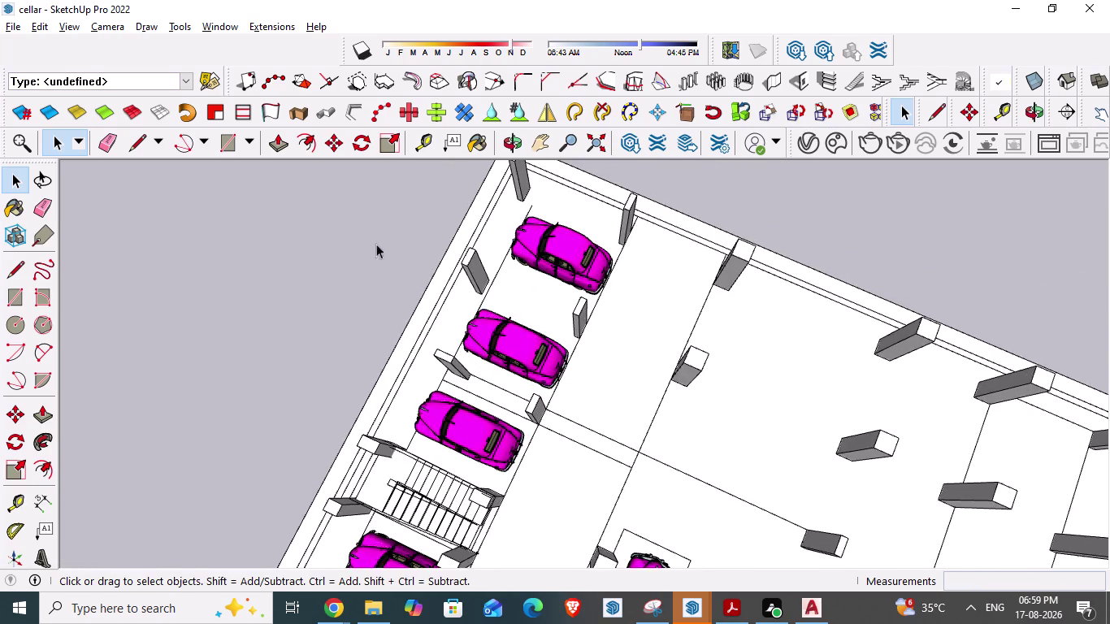
scroll(down, 3)
scroll(down, 3)
scroll(down, 3)
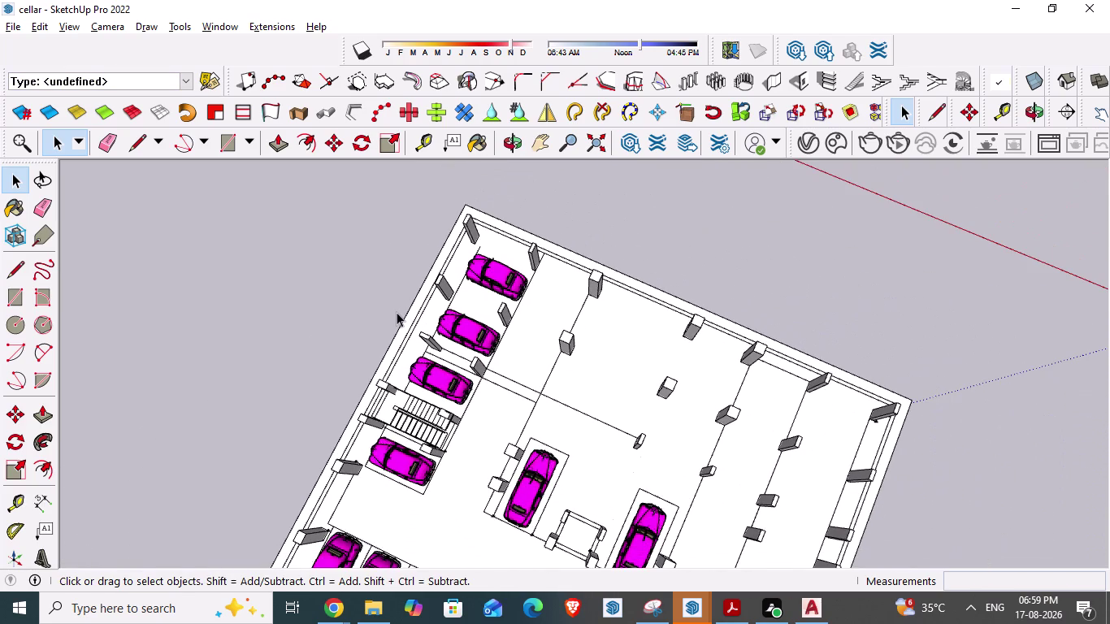
middle_drag(397, 381, 489, 400)
middle_click(510, 447)
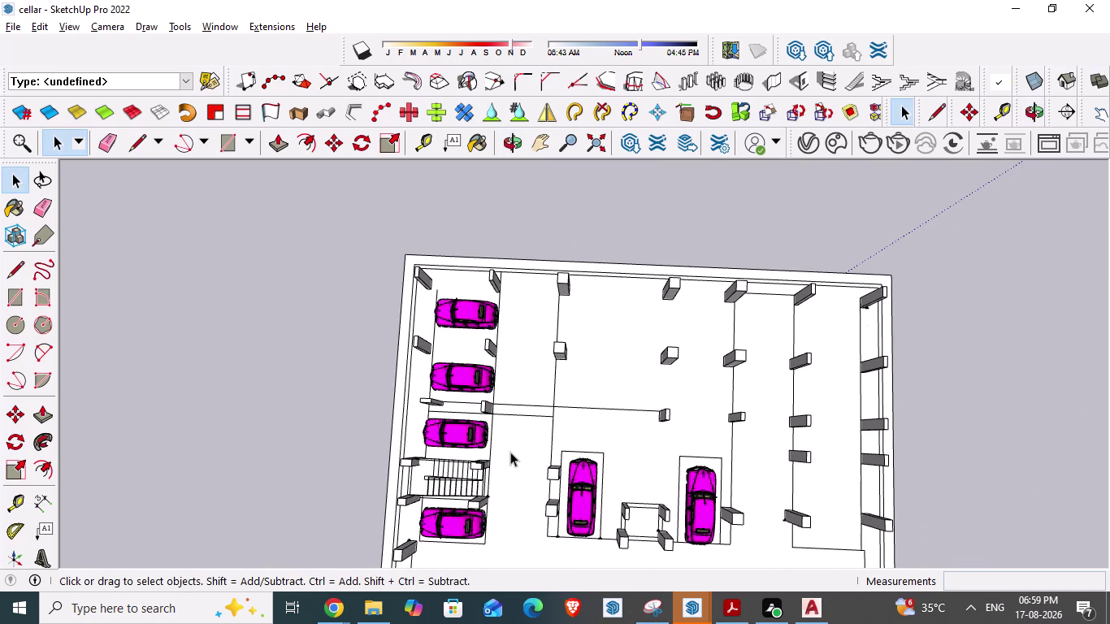
click(467, 313)
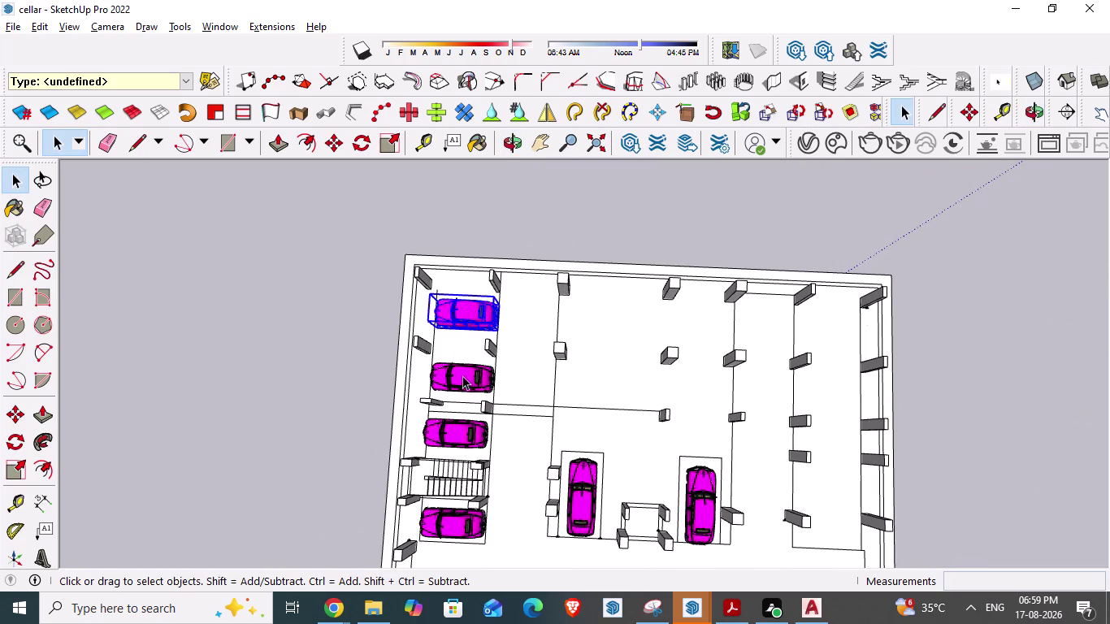
Copy three left-row cars and paste them between the middle pillars.
click(460, 384)
click(464, 439)
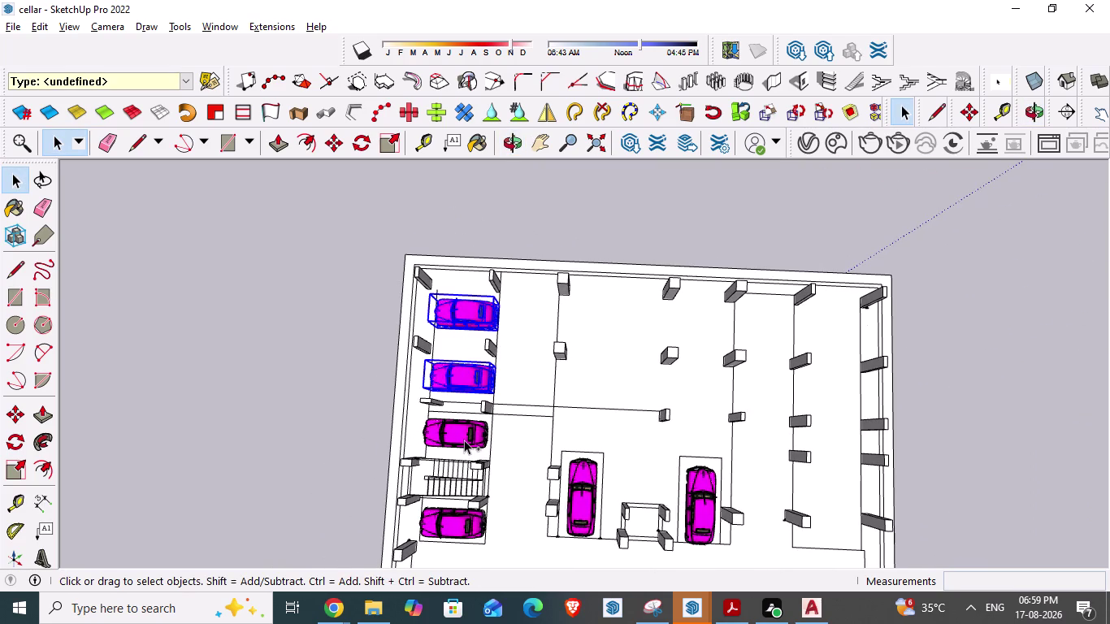
key(ctrl+c)
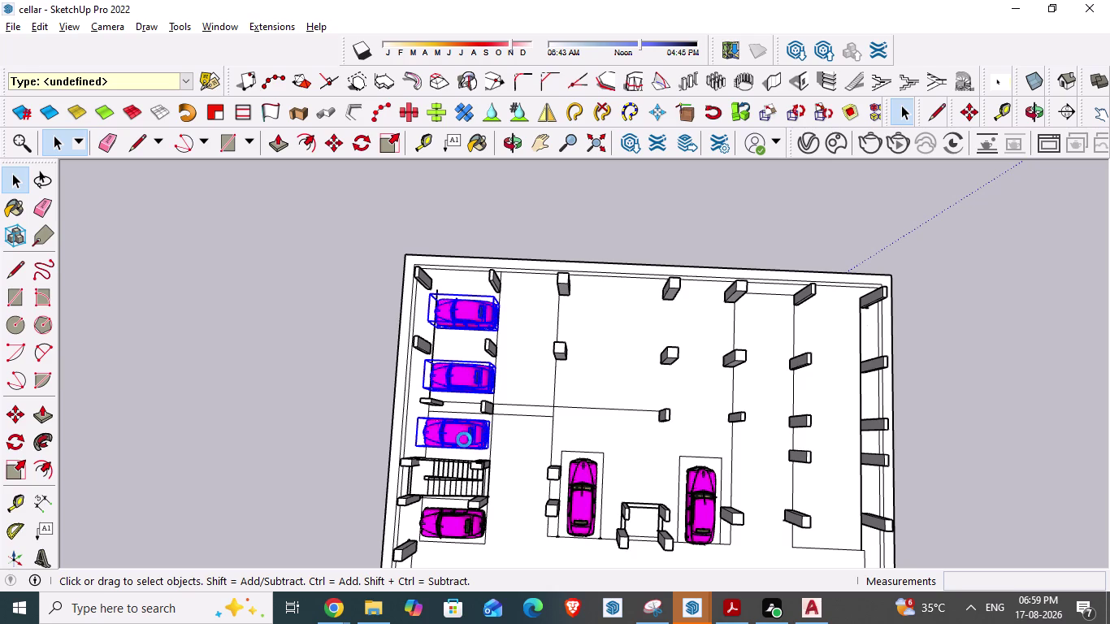
key(ctrl+v)
middle_drag(673, 435, 643, 421)
middle_drag(643, 422, 580, 373)
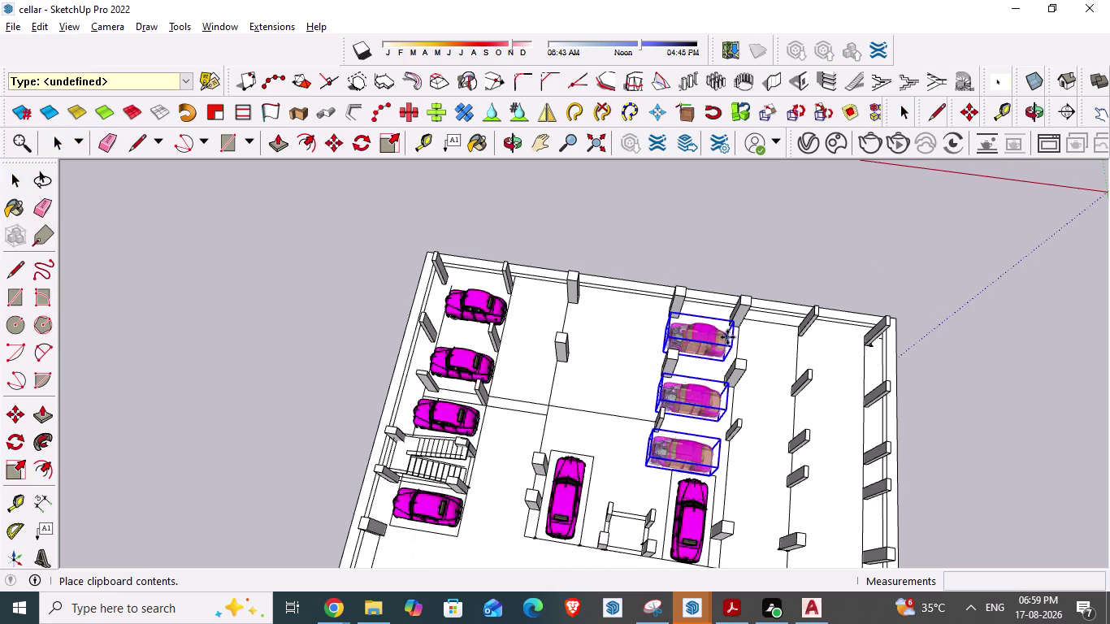
click(731, 337)
Orbit and zoom around the three copied cars to inspect them.
middle_drag(681, 436, 576, 395)
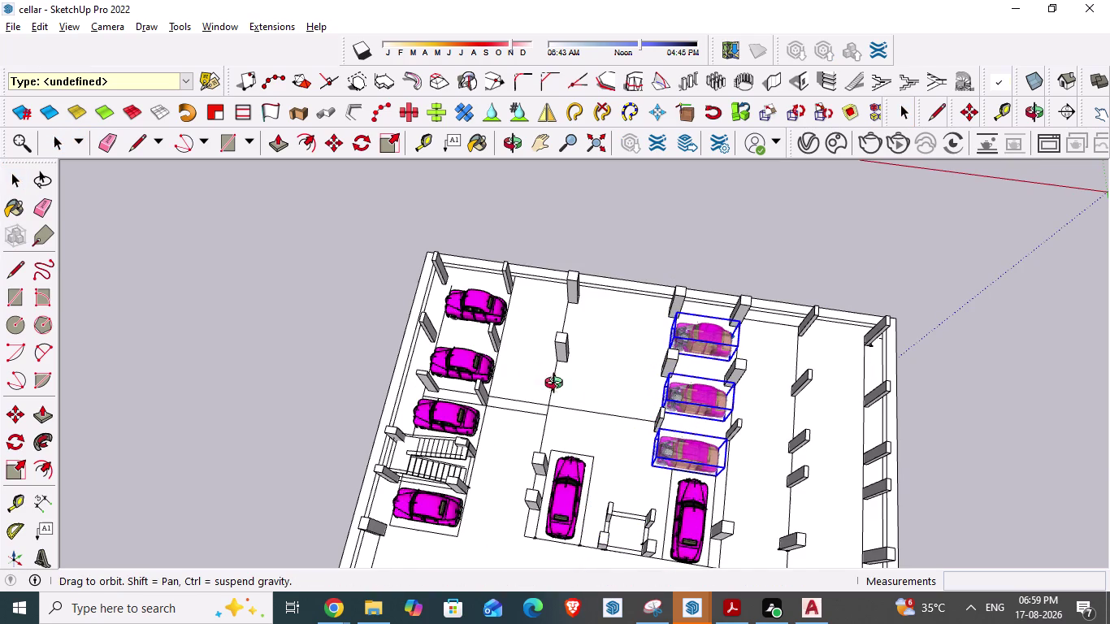
middle_drag(576, 395, 365, 262)
middle_drag(728, 474, 645, 439)
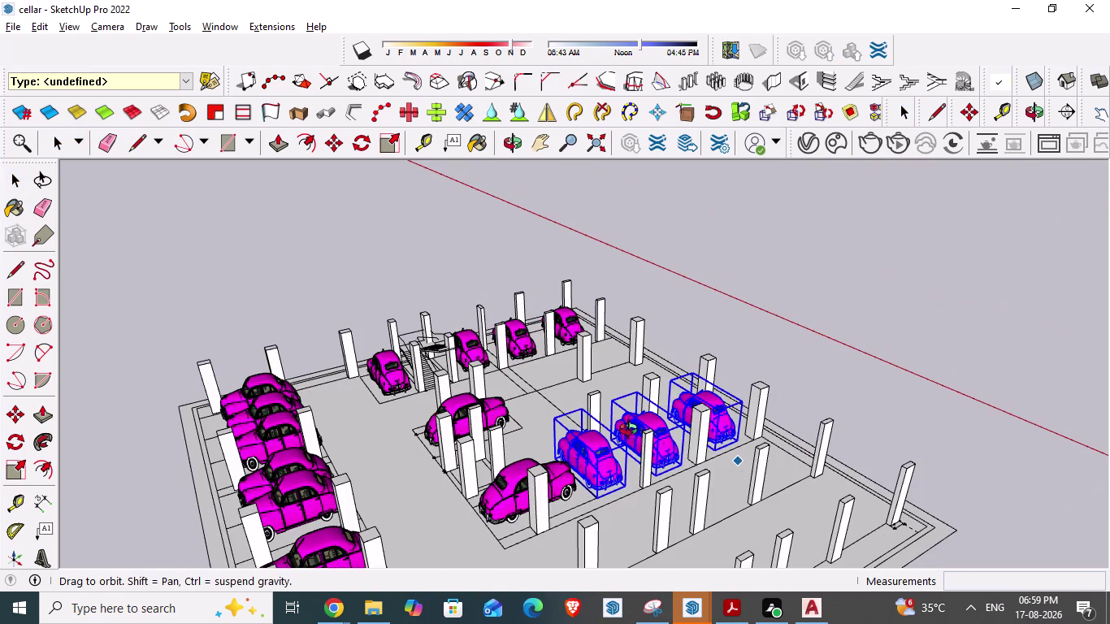
middle_drag(645, 440, 566, 388)
scroll(up, 3)
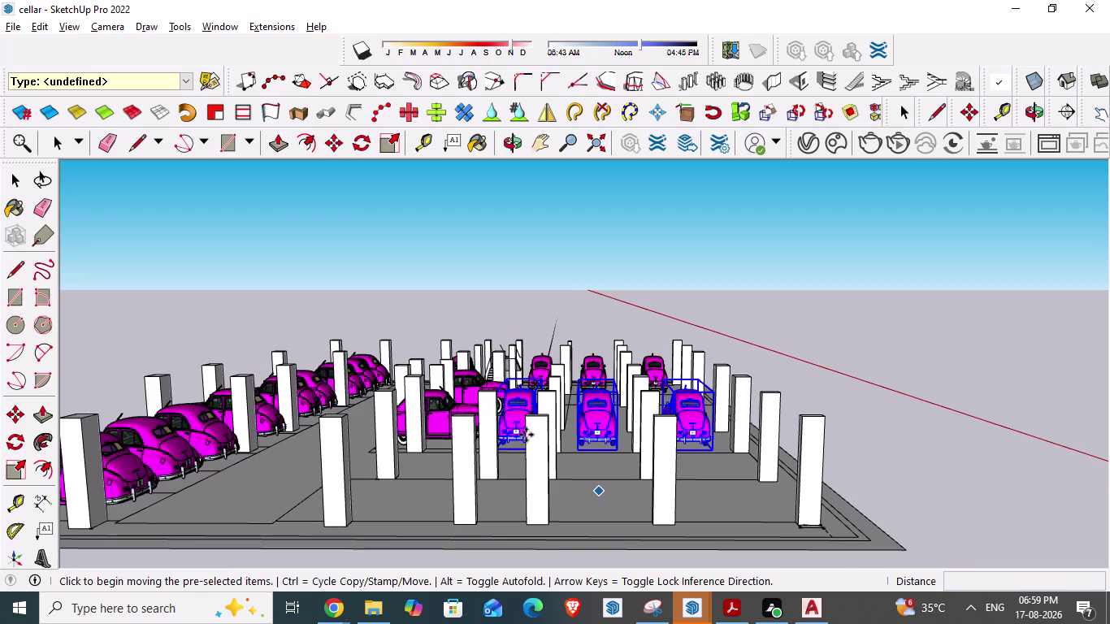
middle_drag(530, 458, 586, 549)
scroll(up, 3)
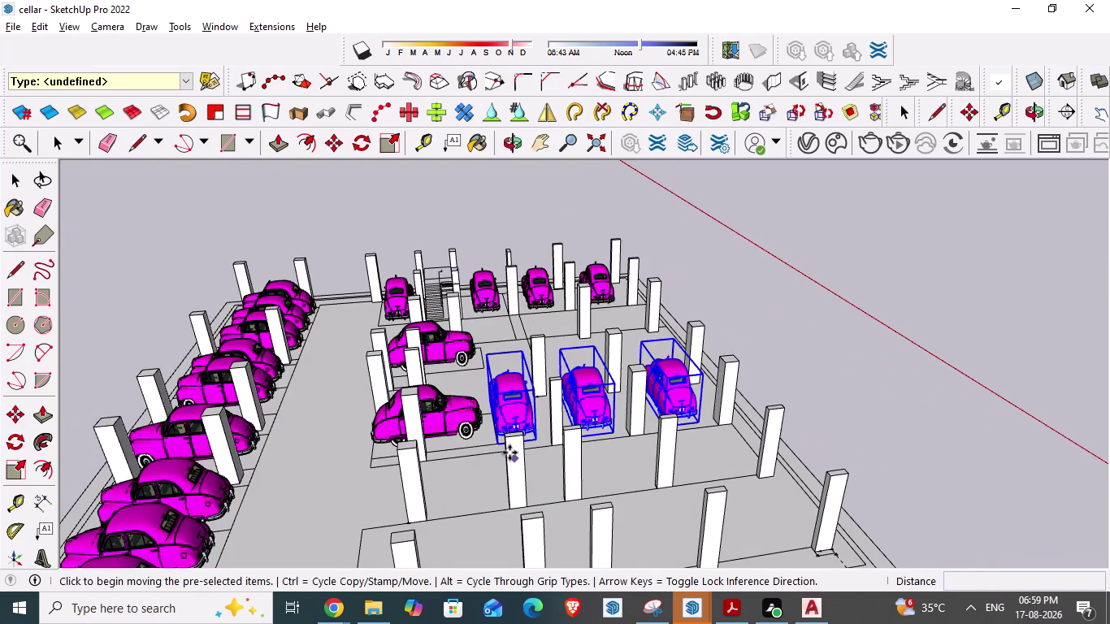
scroll(up, 3)
scroll(up, 3)
scroll(up, 3)
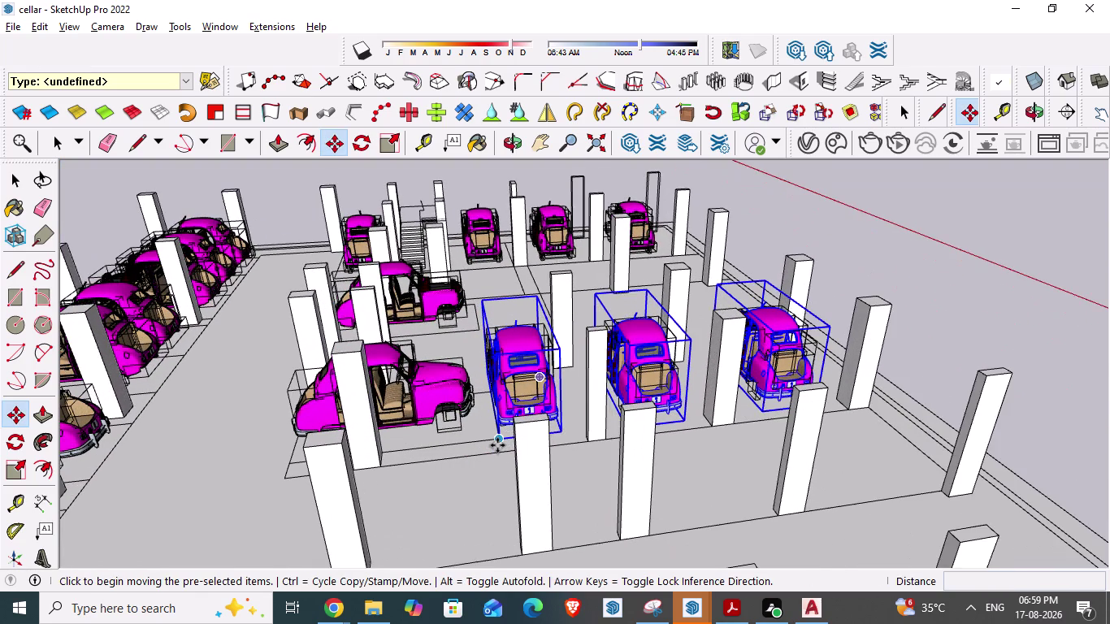
scroll(up, 3)
scroll(up, 3)
middle_drag(514, 450, 541, 464)
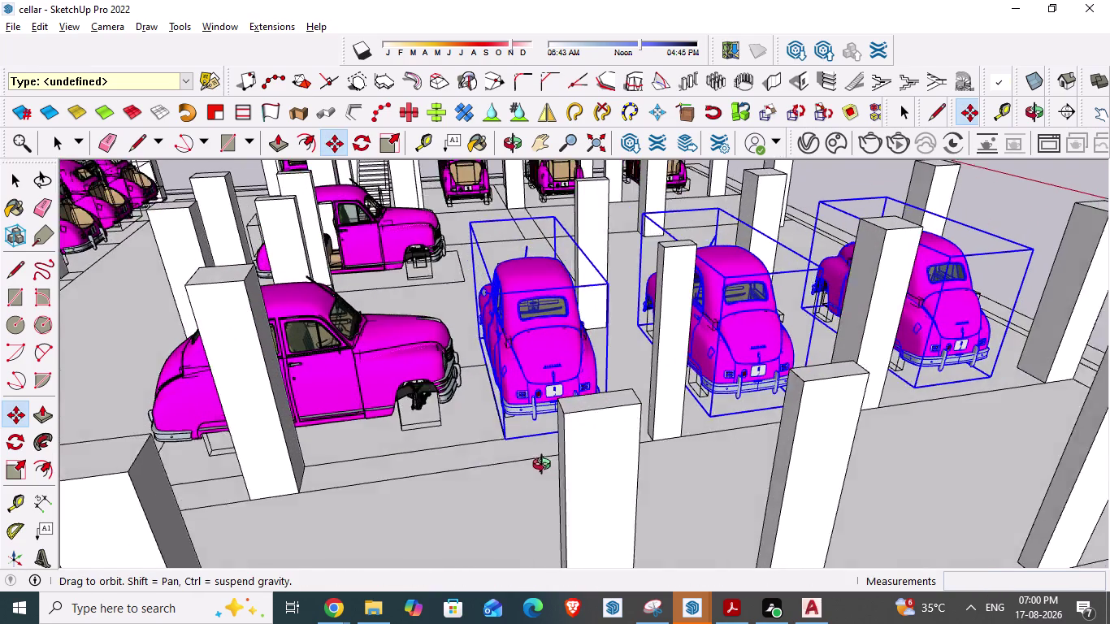
middle_drag(542, 465, 603, 513)
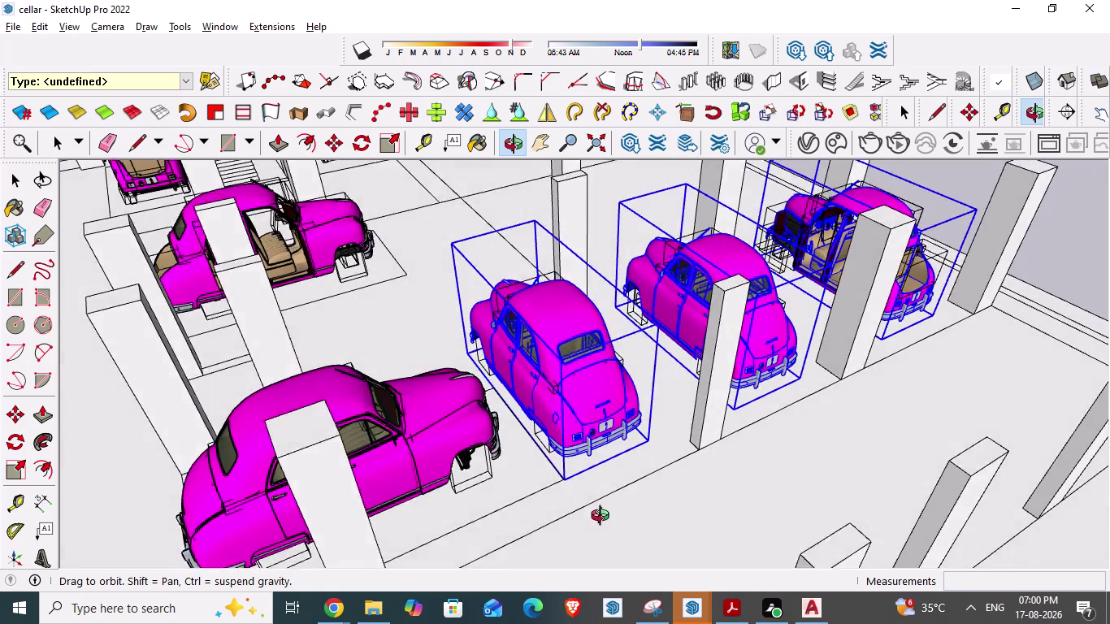
middle_drag(602, 514, 616, 543)
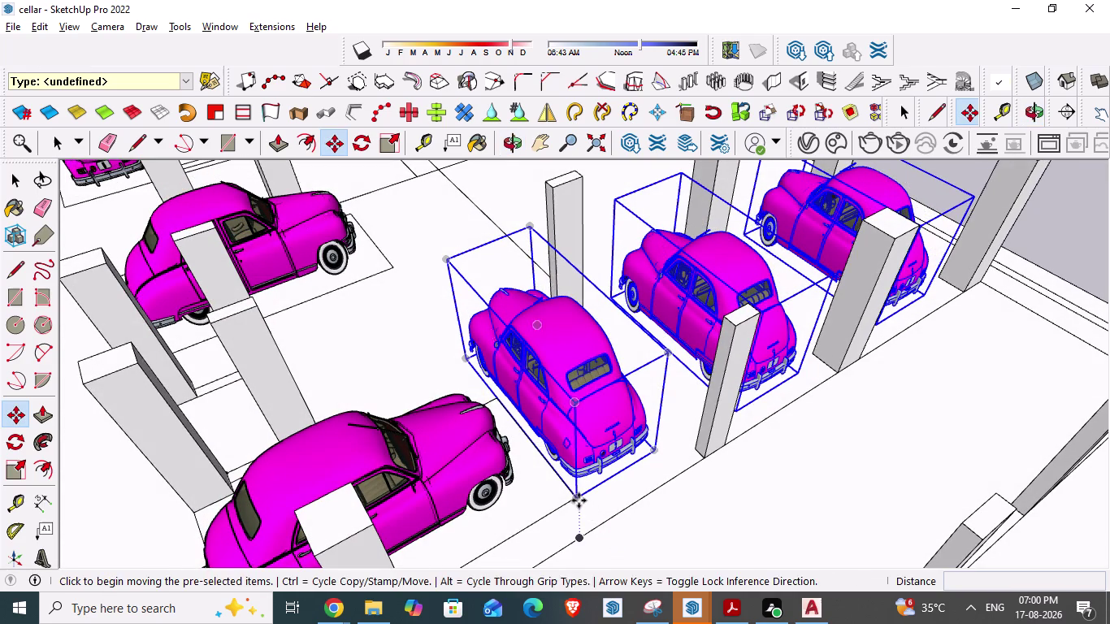
Move the three copied cars 1' 6" into place within their bays.
drag(577, 495, 603, 487)
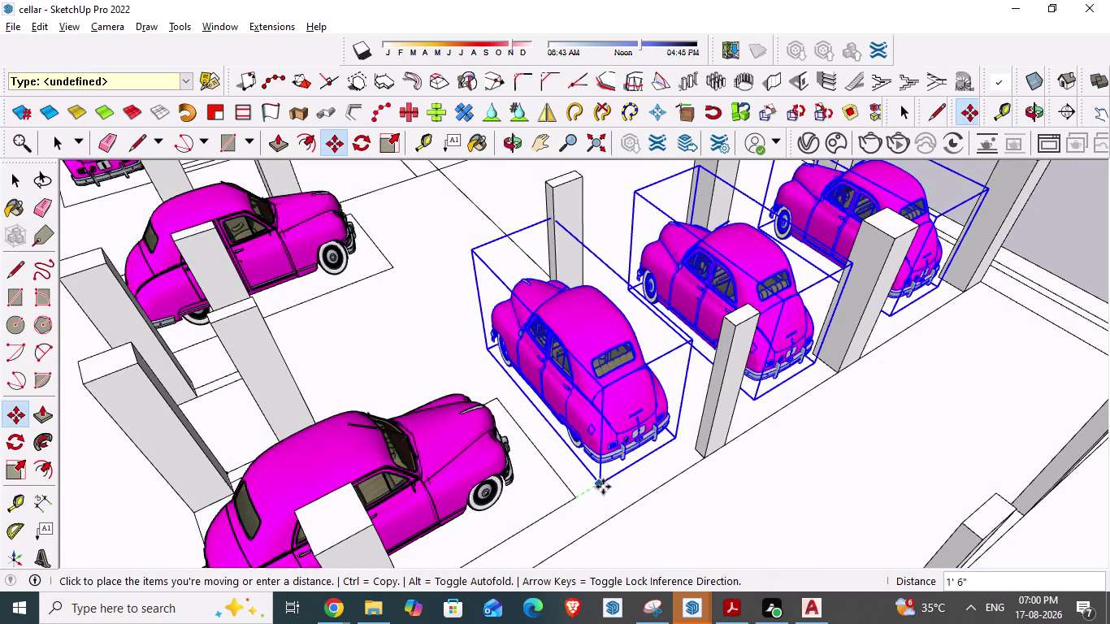
drag(603, 486, 608, 497)
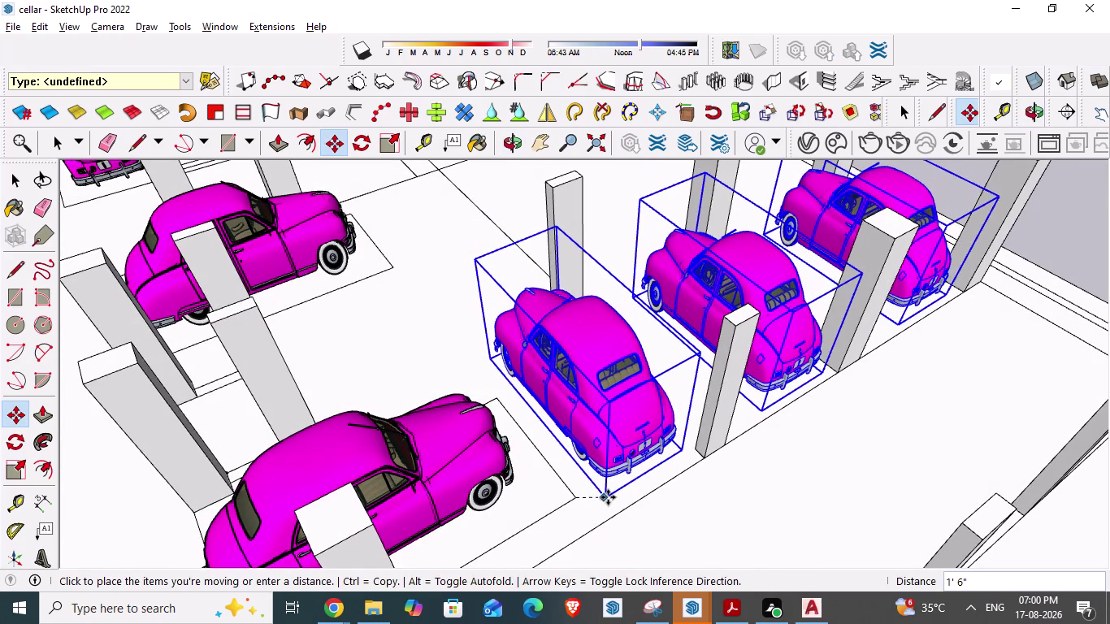
drag(608, 497, 608, 499)
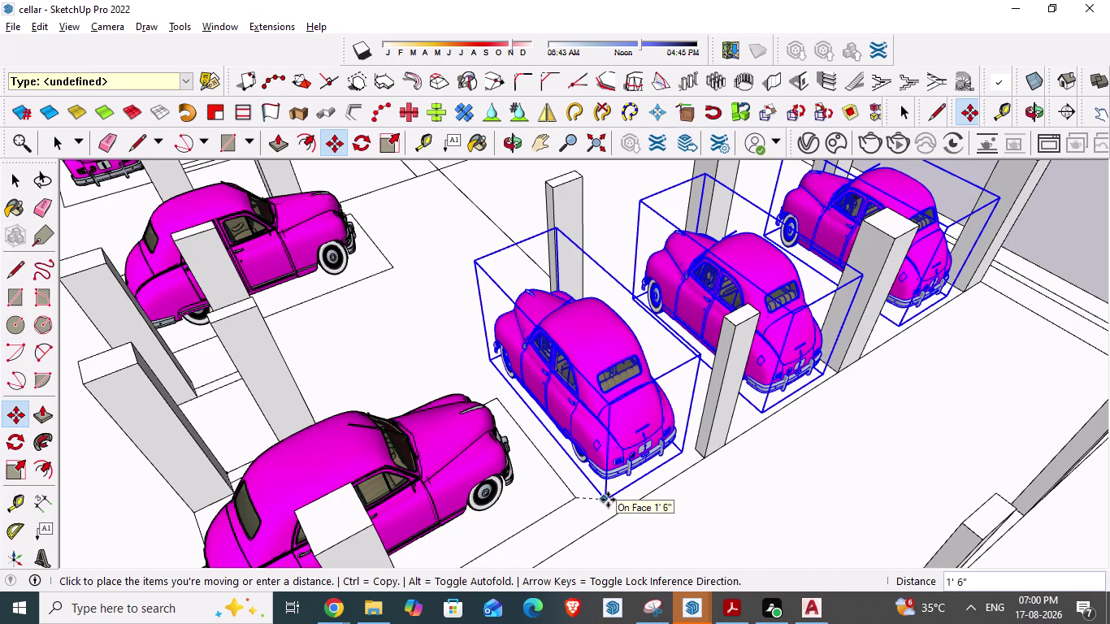
drag(608, 500, 613, 506)
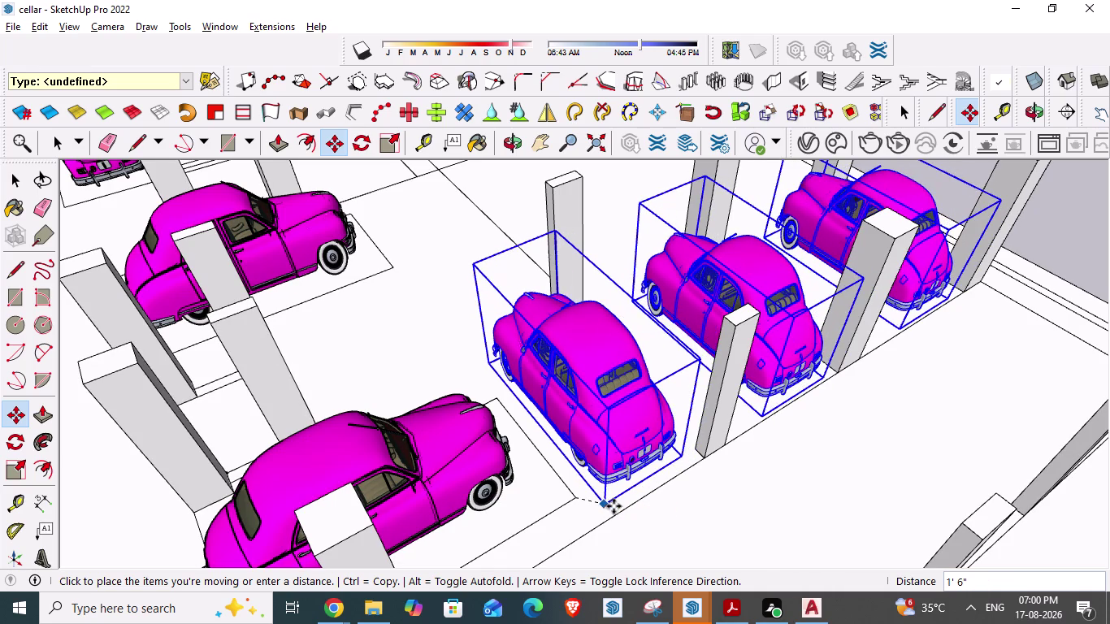
drag(613, 506, 612, 506)
click(612, 506)
key(space)
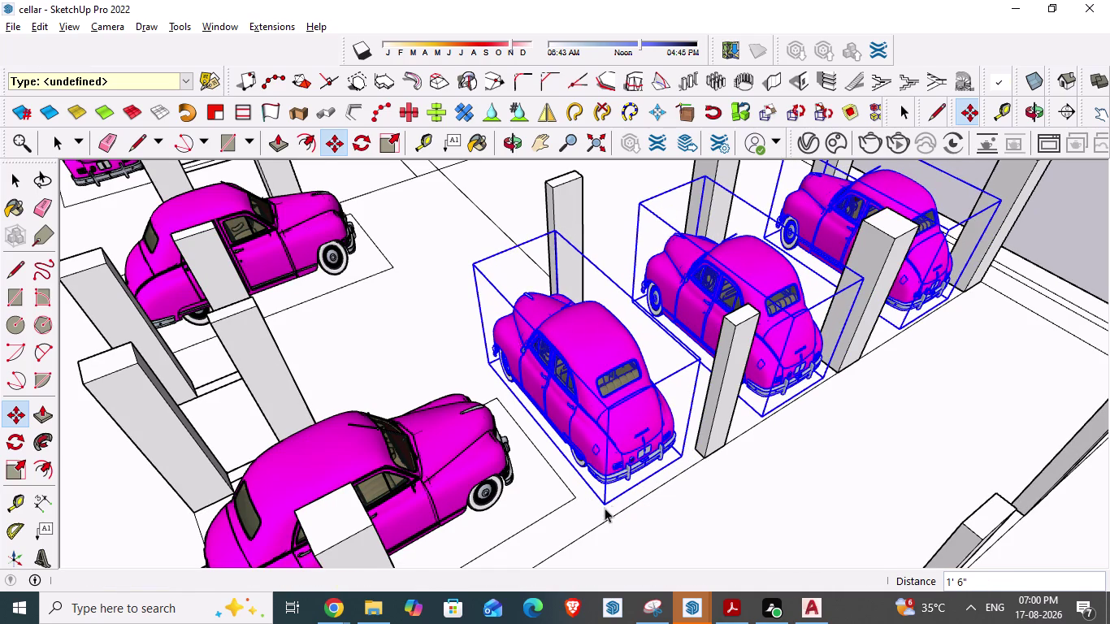
Orbit to a top-down view of the cellar and switch to the AutoCAD plan.
scroll(down, 3)
scroll(down, 3)
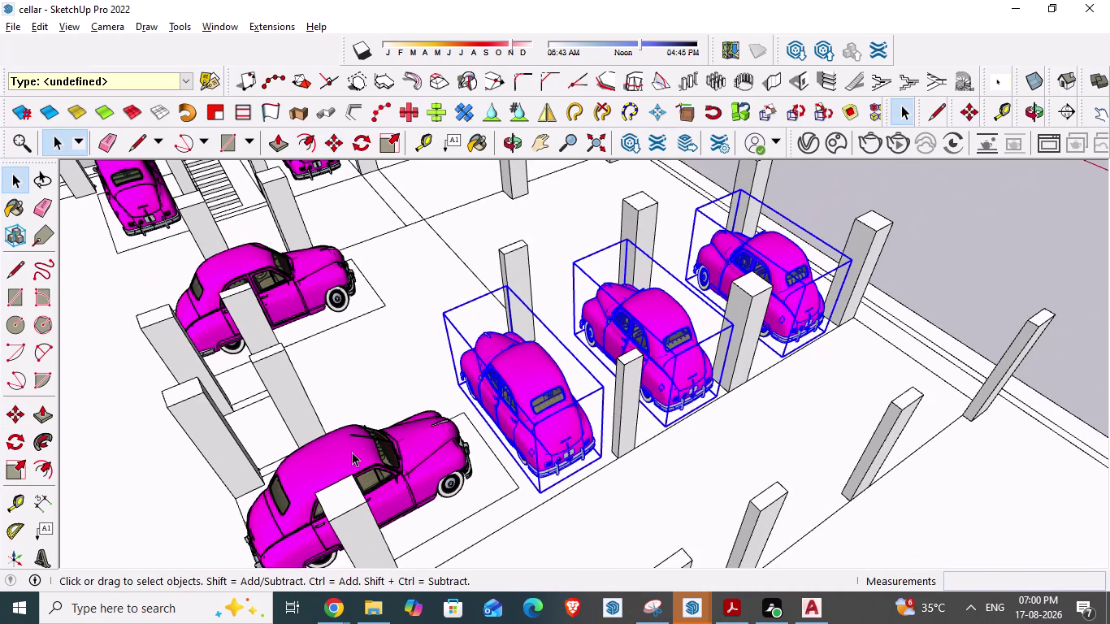
scroll(down, 3)
scroll(down, 3)
scroll(down, 3)
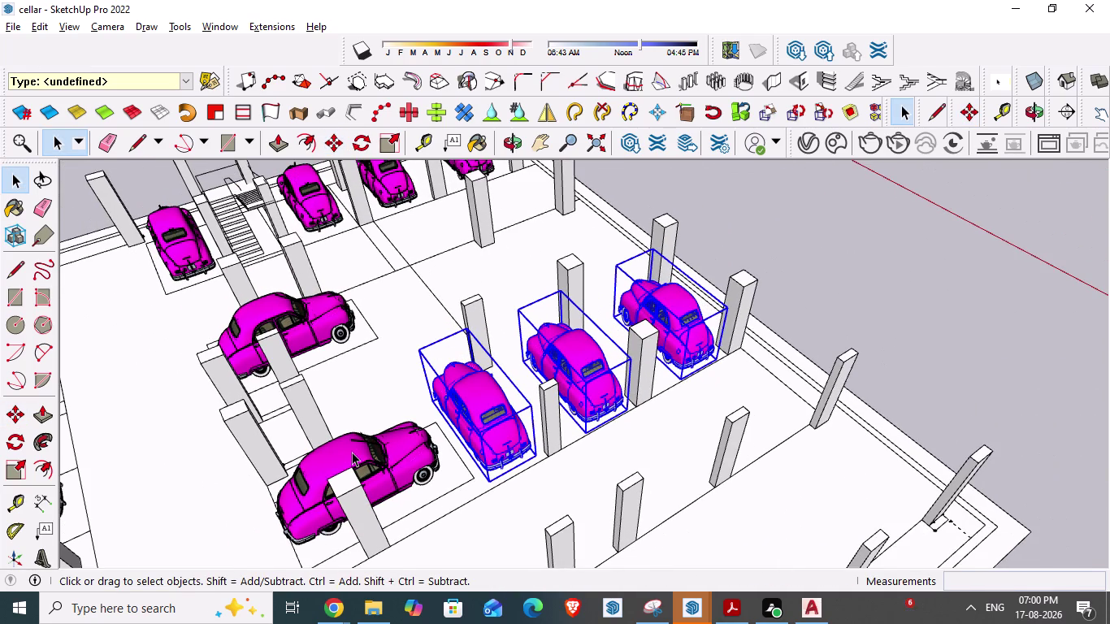
scroll(down, 3)
middle_drag(301, 460, 538, 501)
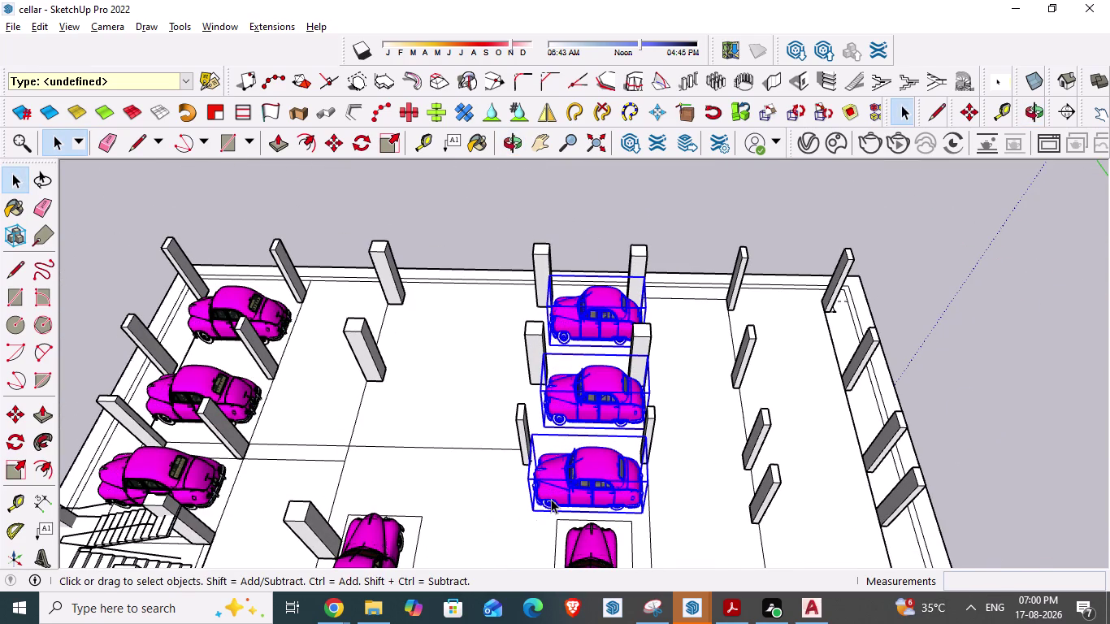
key(alt+Tab)
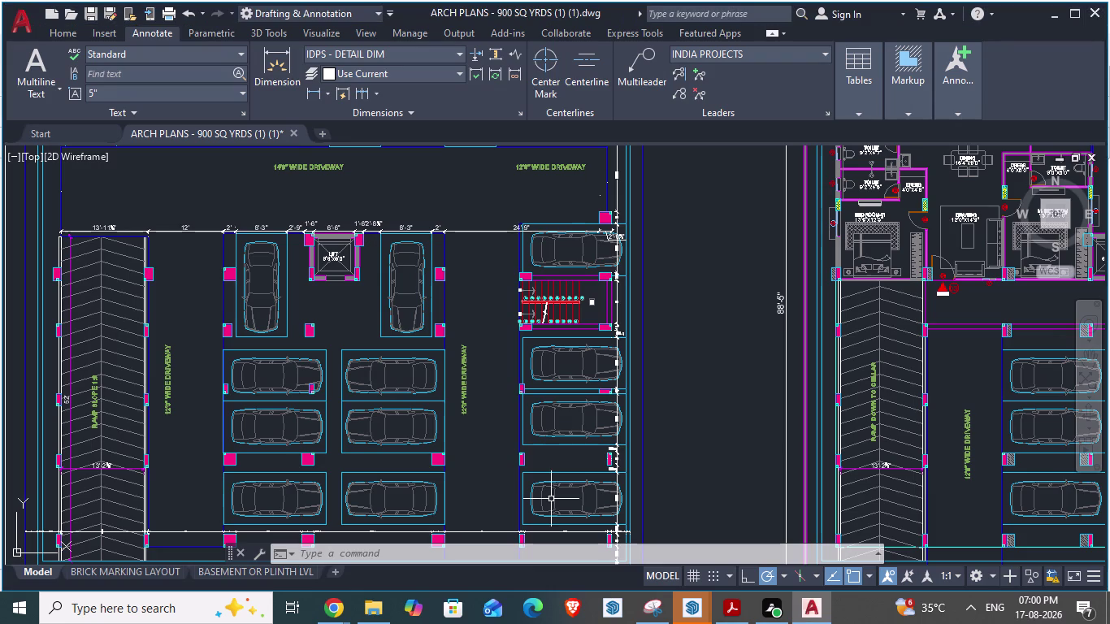